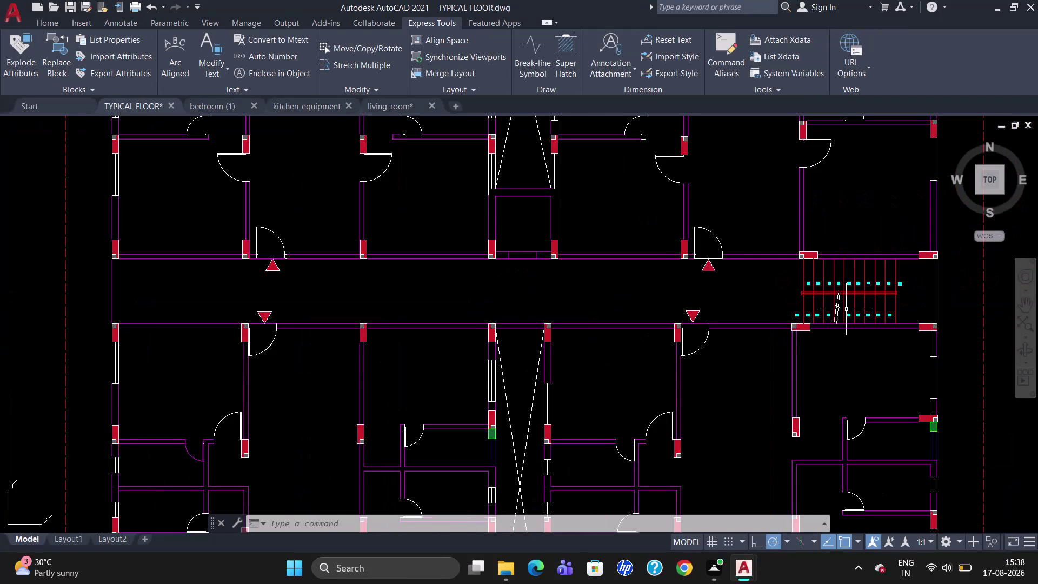
Zoom in on the staircase treads 17–35 and start a new line with L.
scroll(up, 3)
scroll(down, 3)
scroll(up, 3)
scroll(down, 3)
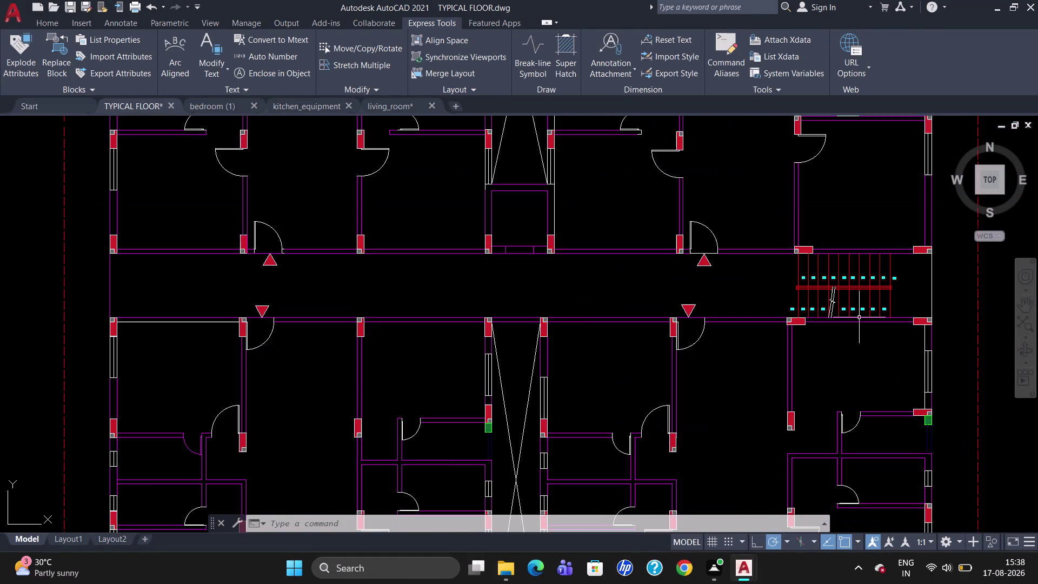
scroll(up, 3)
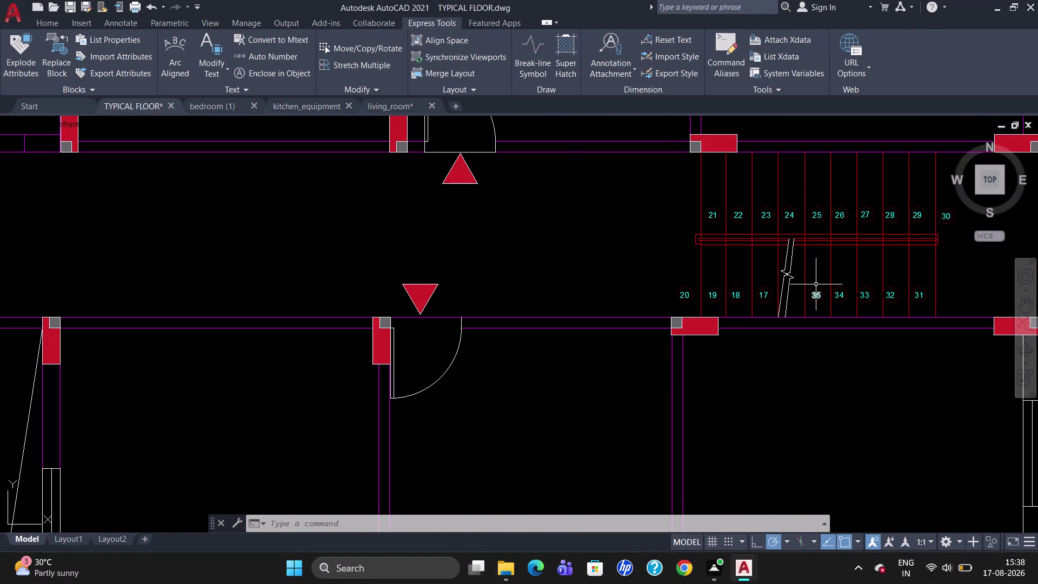
scroll(down, 3)
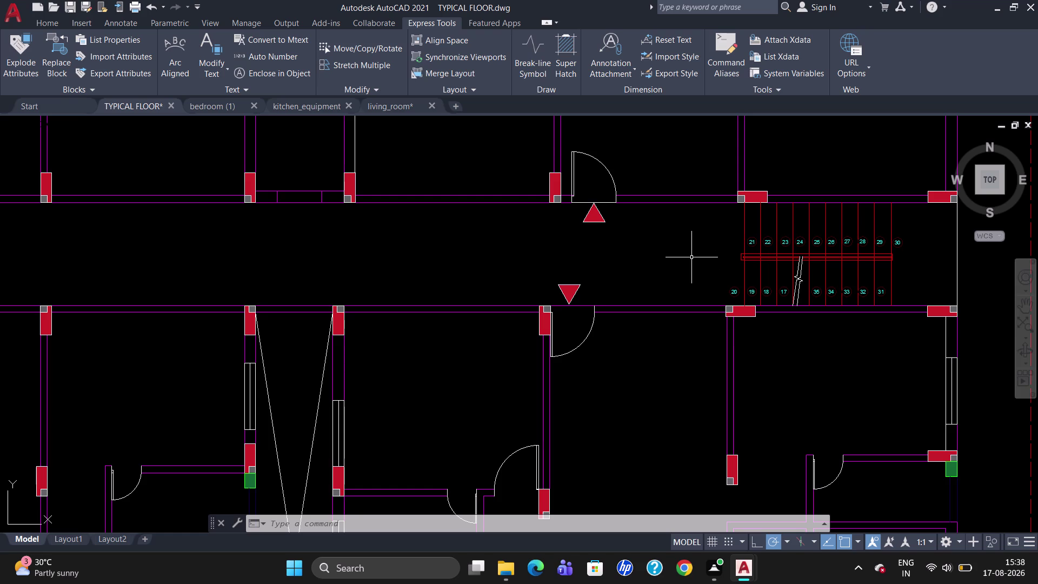
key(l)
key(Return)
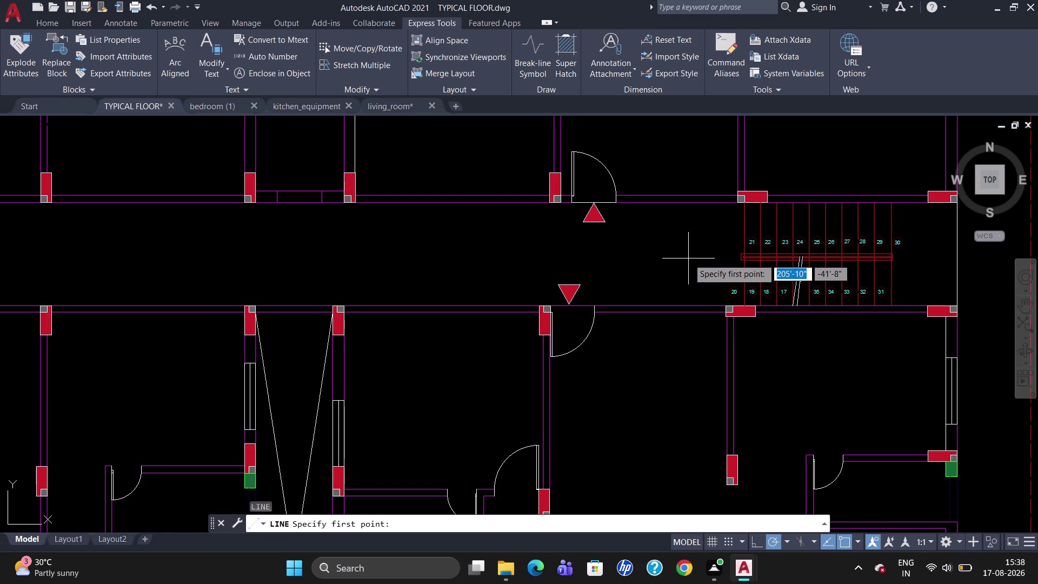
Draw the horizontal arrow shaft above steps 21–22 and the upper arrowhead stroke.
scroll(up, 3)
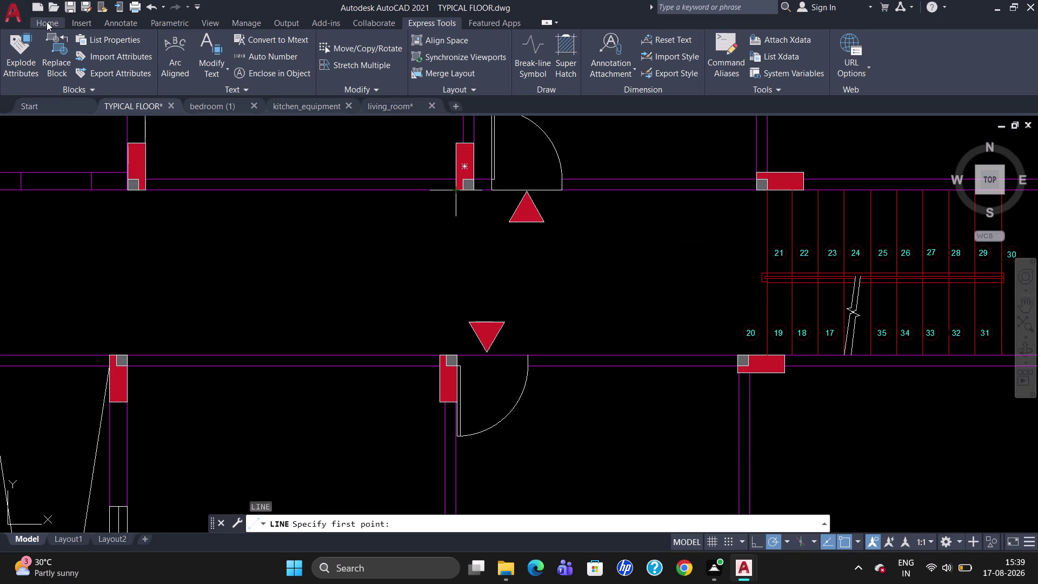
click(46, 21)
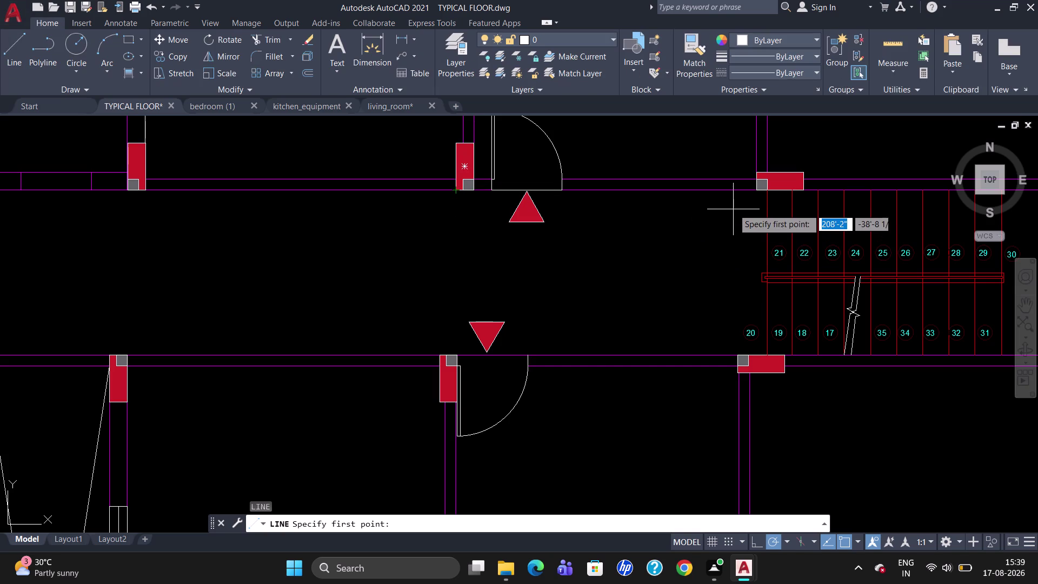
scroll(up, 3)
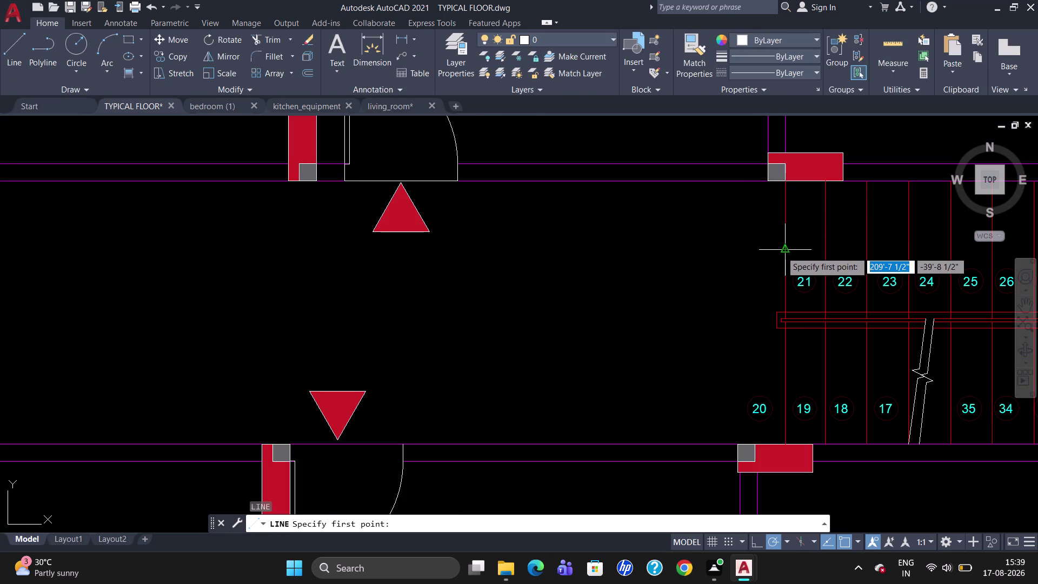
click(782, 252)
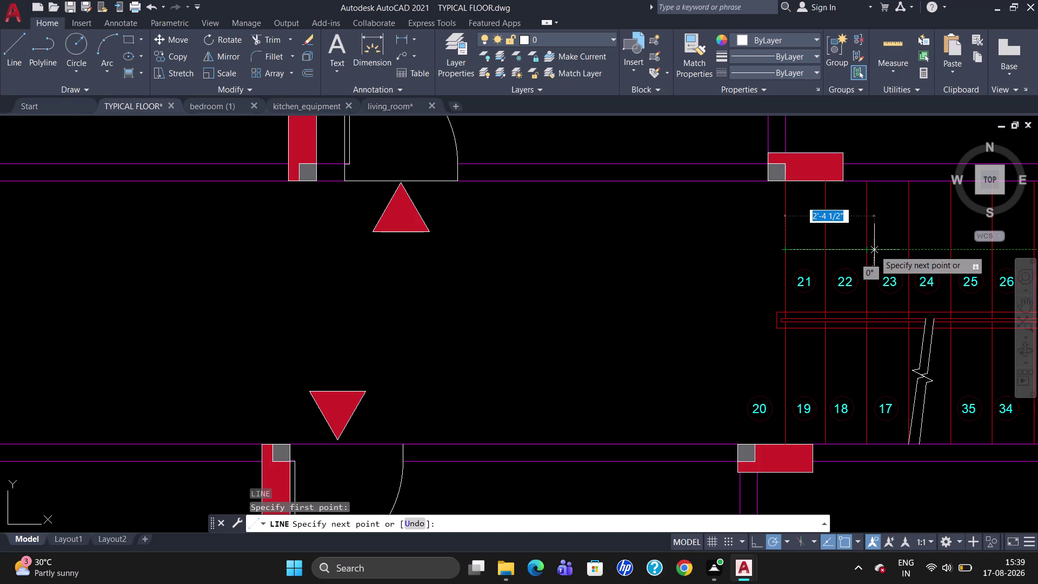
click(868, 251)
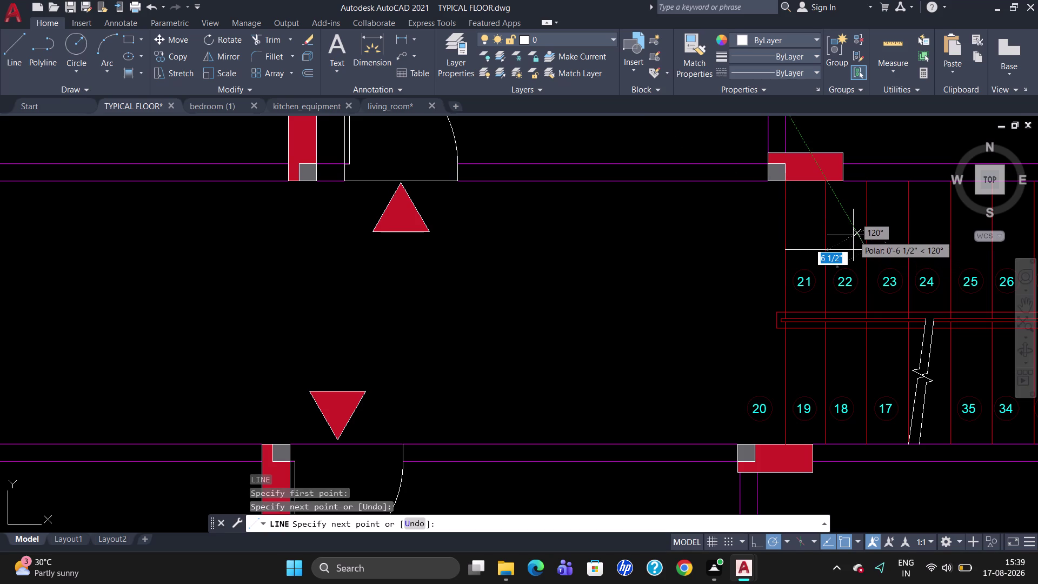
click(853, 235)
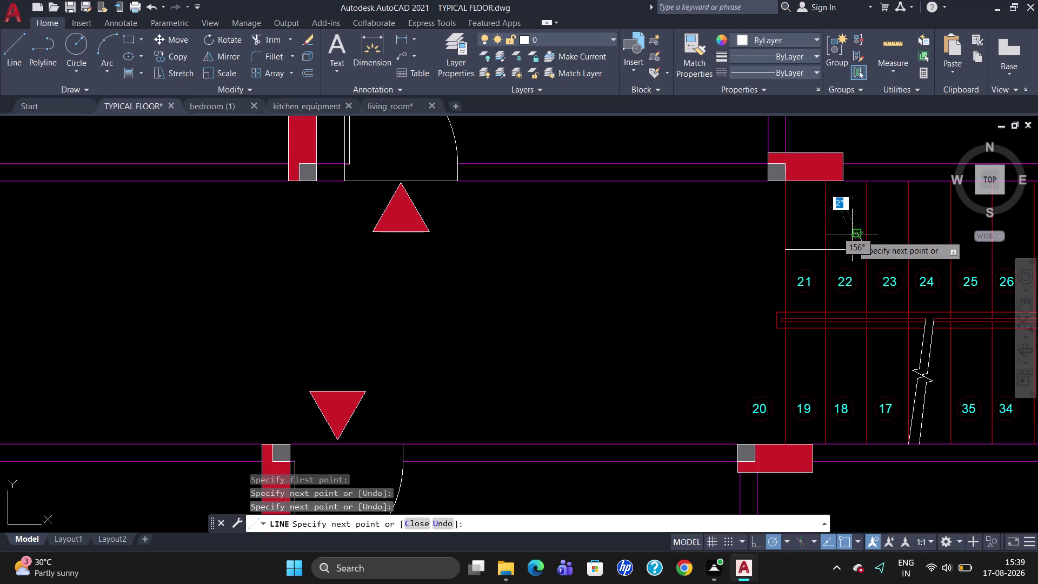
key(Escape)
Draw the second 6.5" arrowhead stroke from the arrow tip.
key(l)
key(Return)
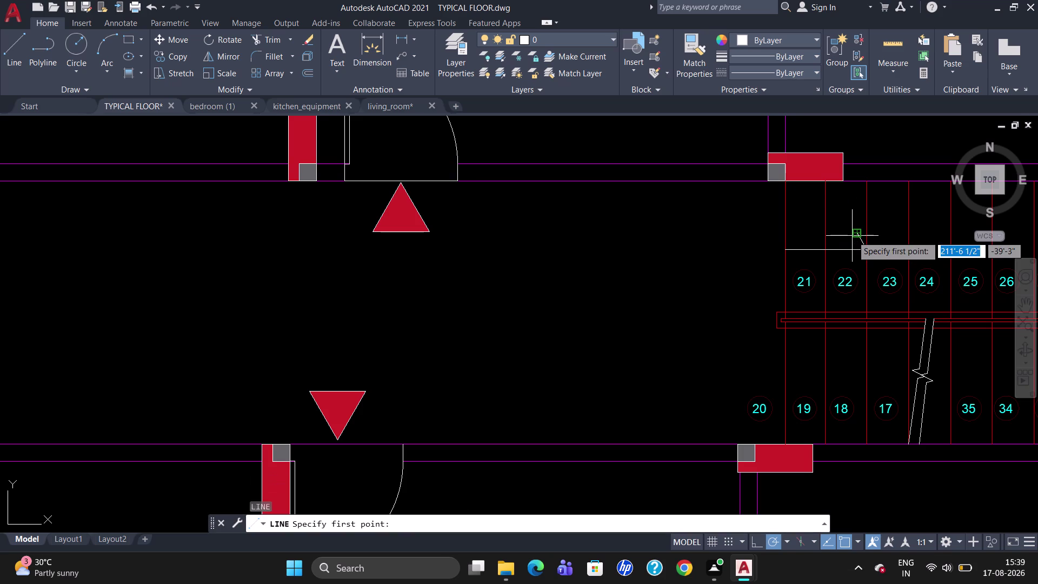
click(866, 252)
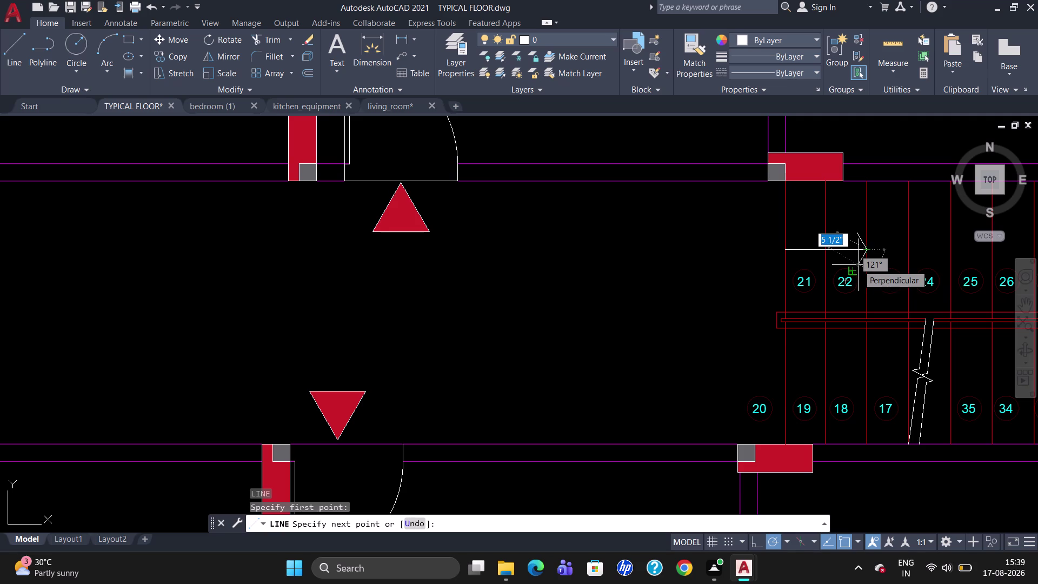
text(6.)
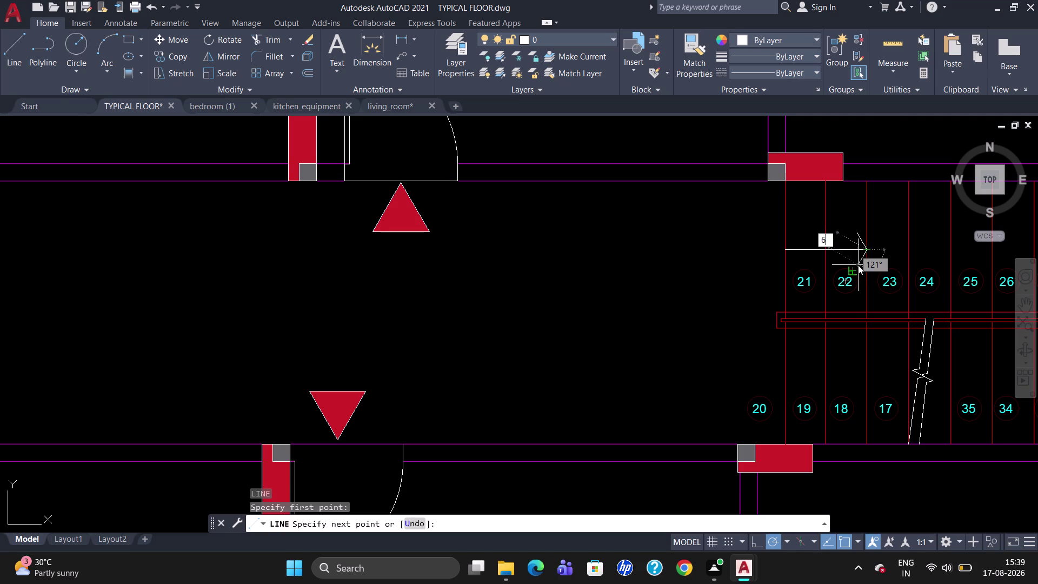
text(6)
key(BackSpace)
text(5")
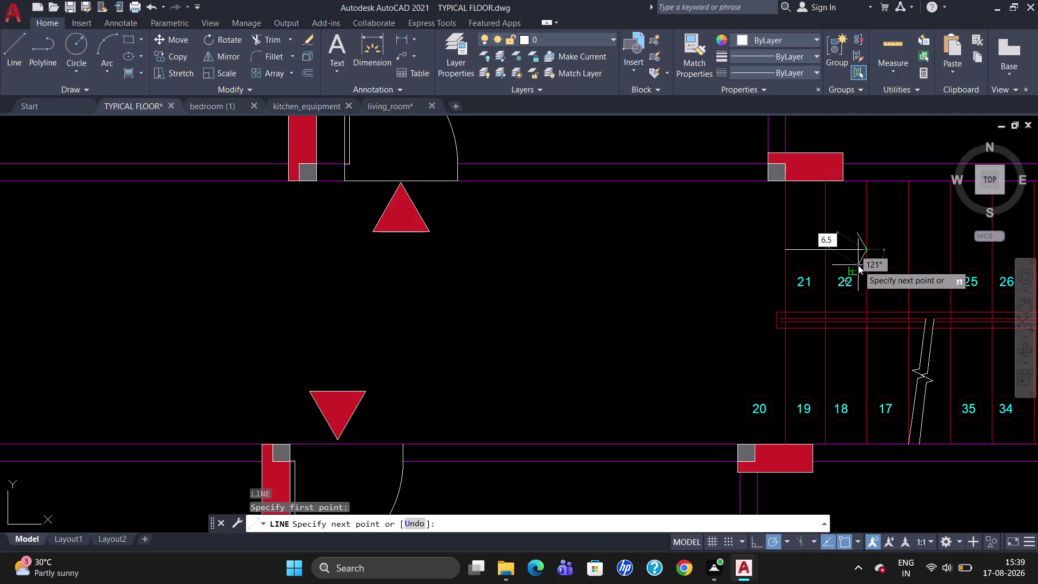
key(Return)
key(Escape)
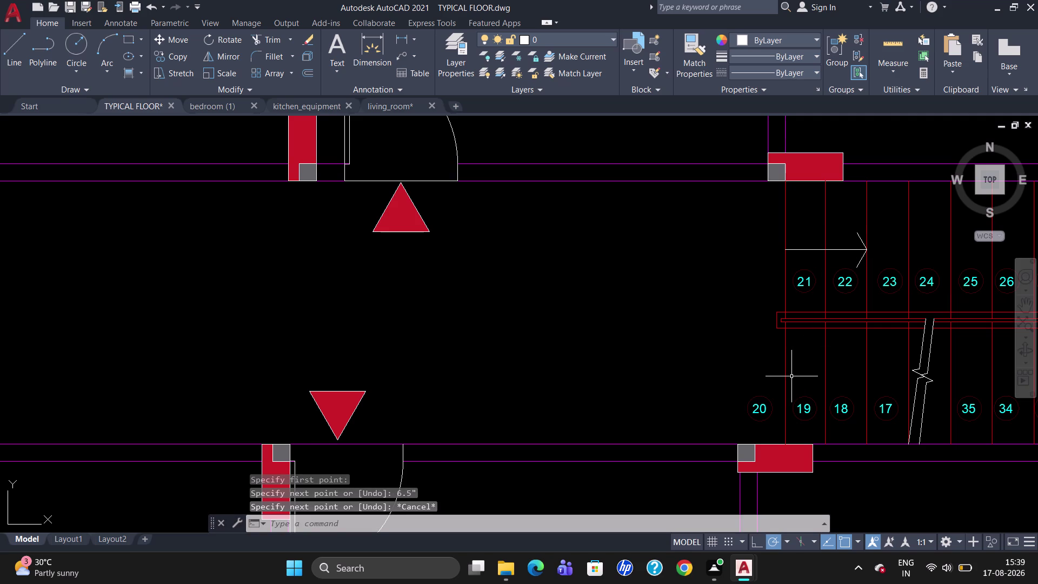
key(l)
key(Return)
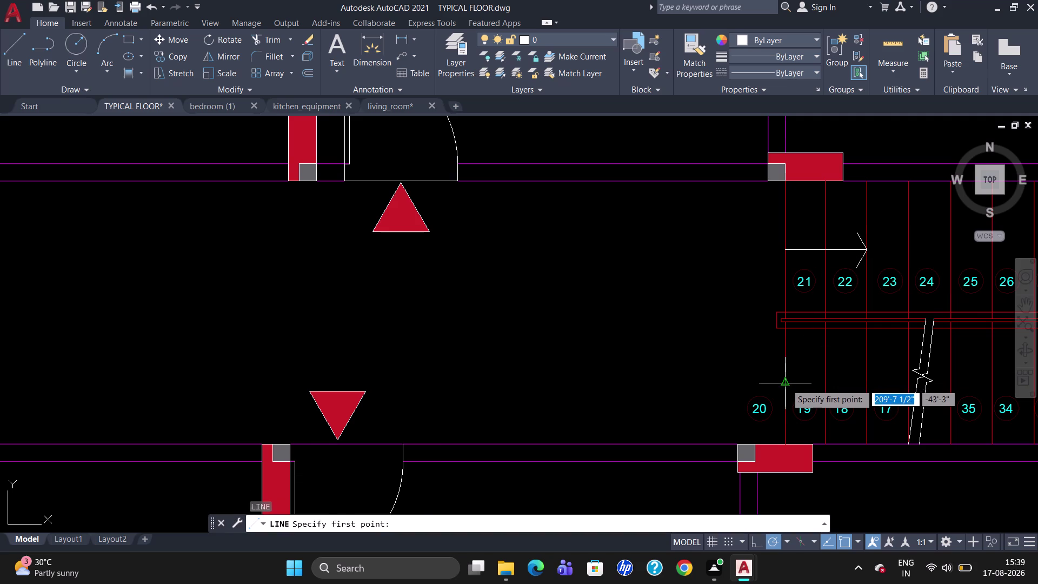
Draw the lower flight arrow shaft above steps 18–19 with a 6.5" arrowhead stroke.
click(786, 384)
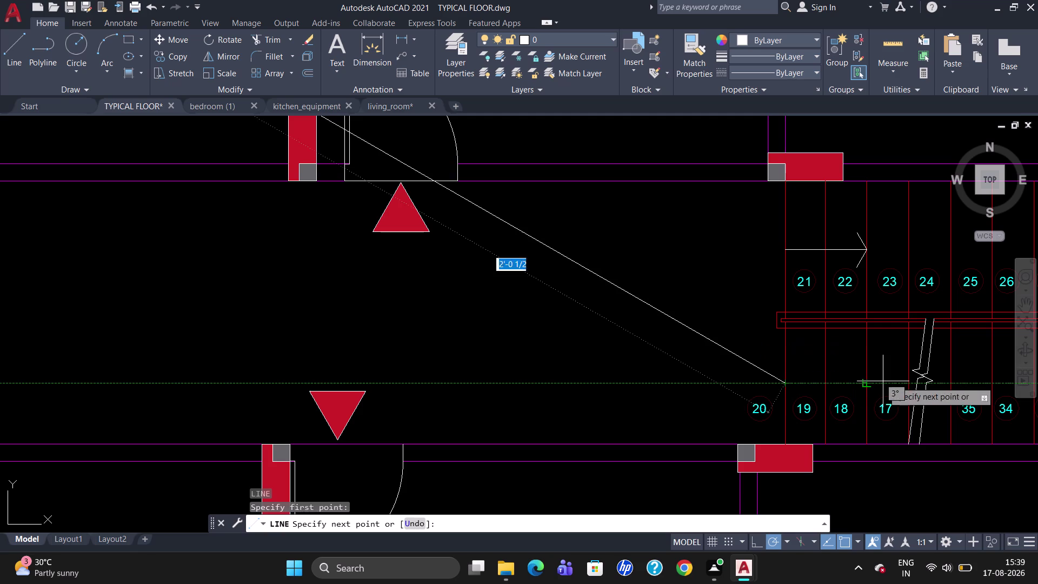
key(Escape)
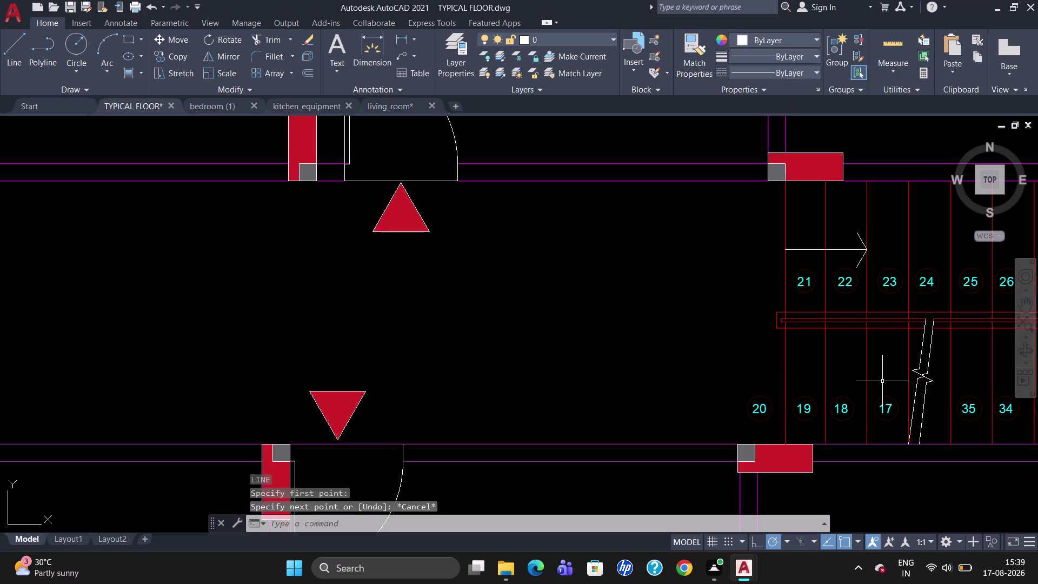
key(l)
key(Return)
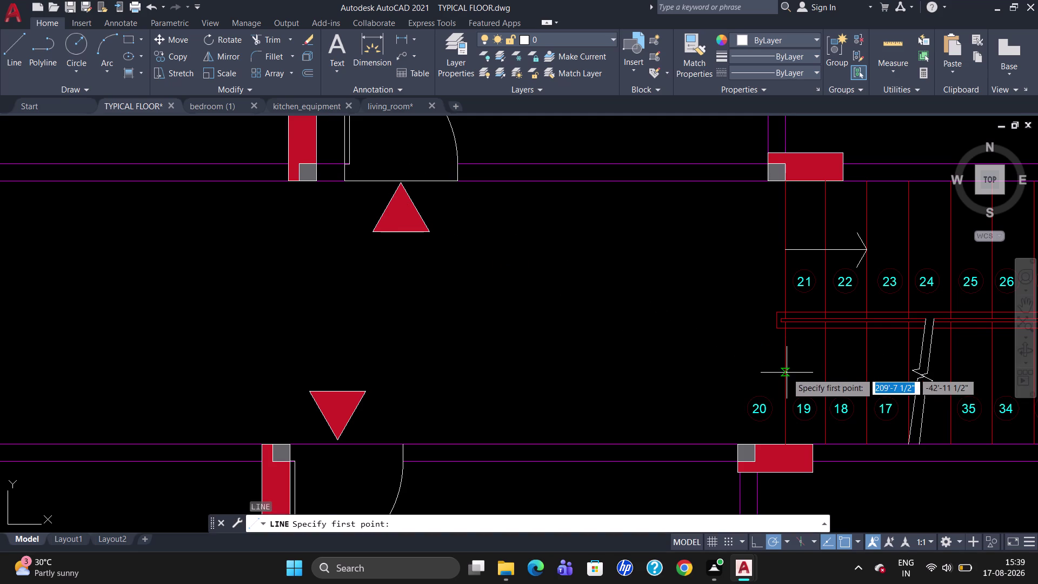
click(787, 373)
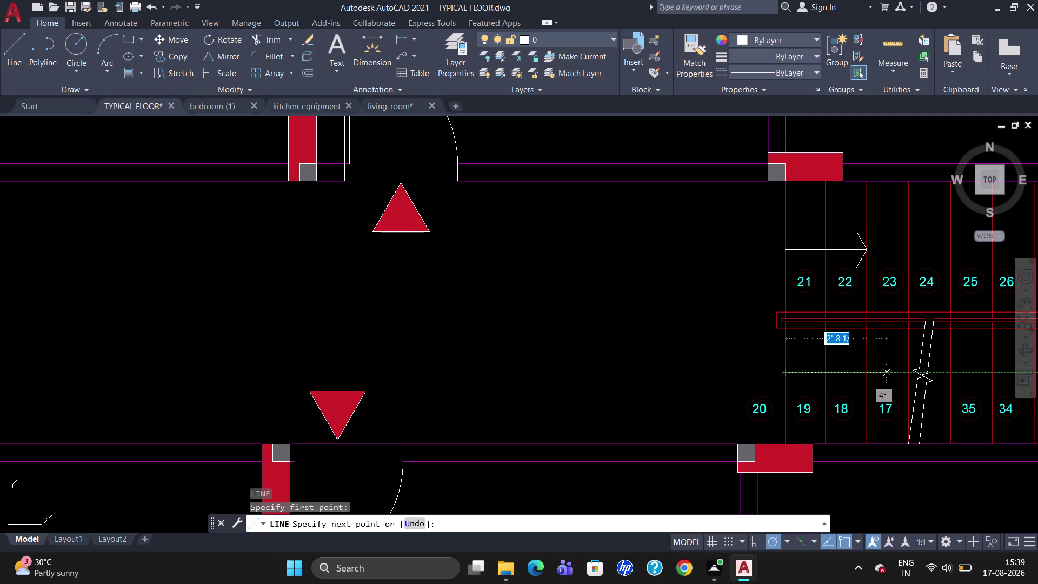
click(864, 372)
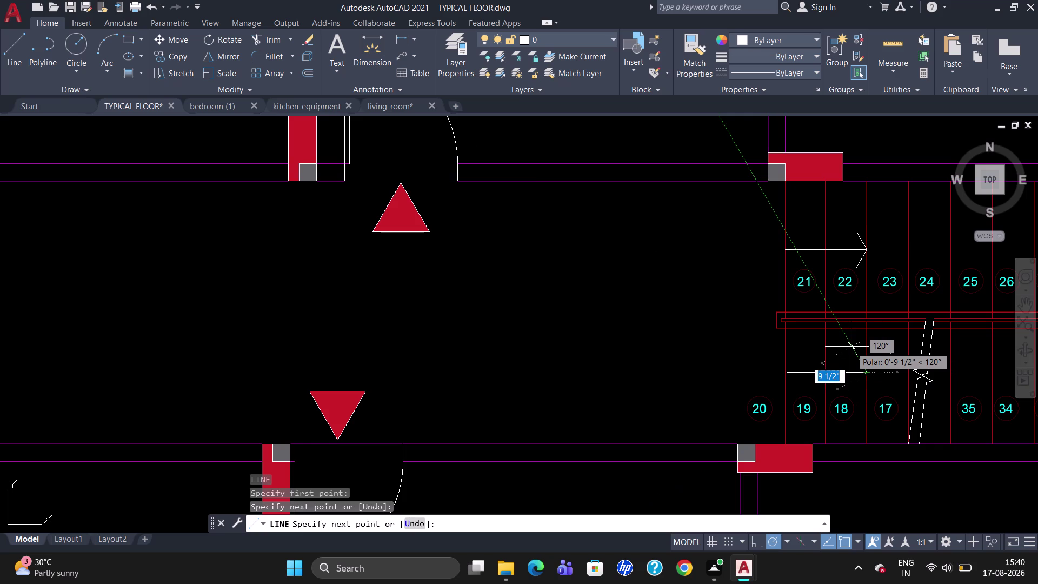
text(6.)
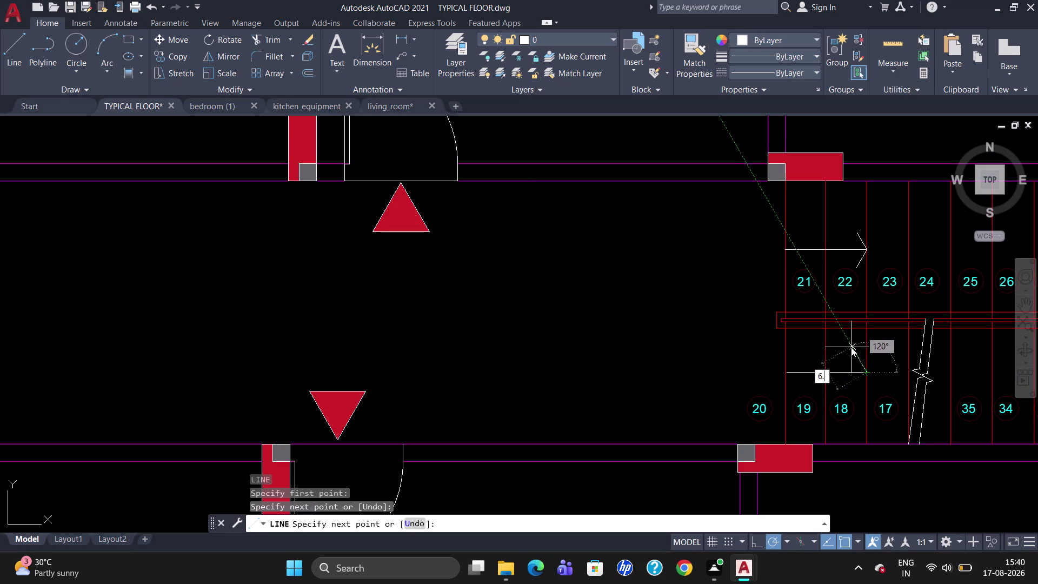
text(5")
key(Return)
key(Return)
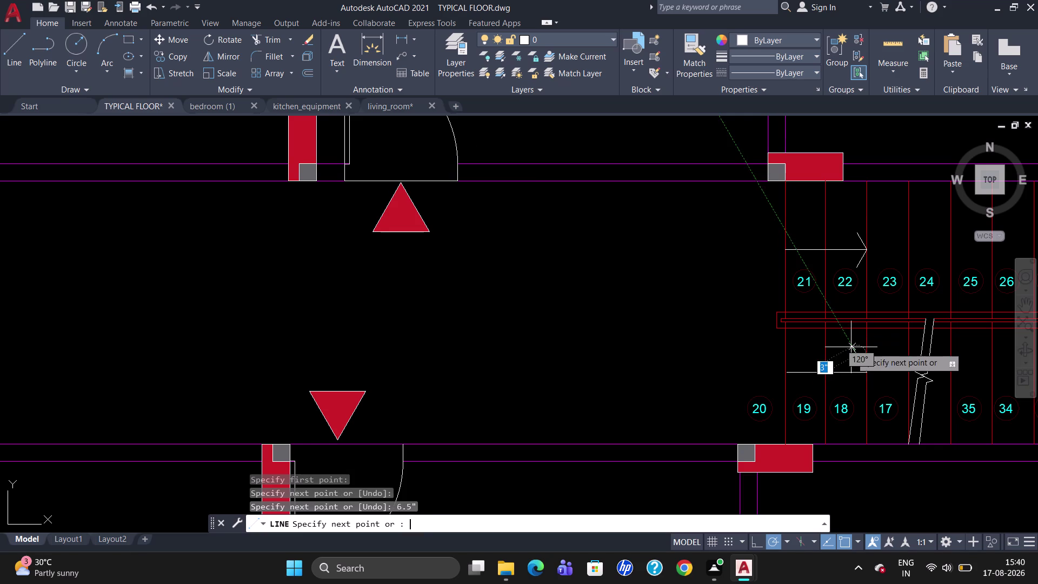
key(Escape)
Add the second 6.5" arrowhead stroke at the lower arrow's tip.
key(l)
key(Return)
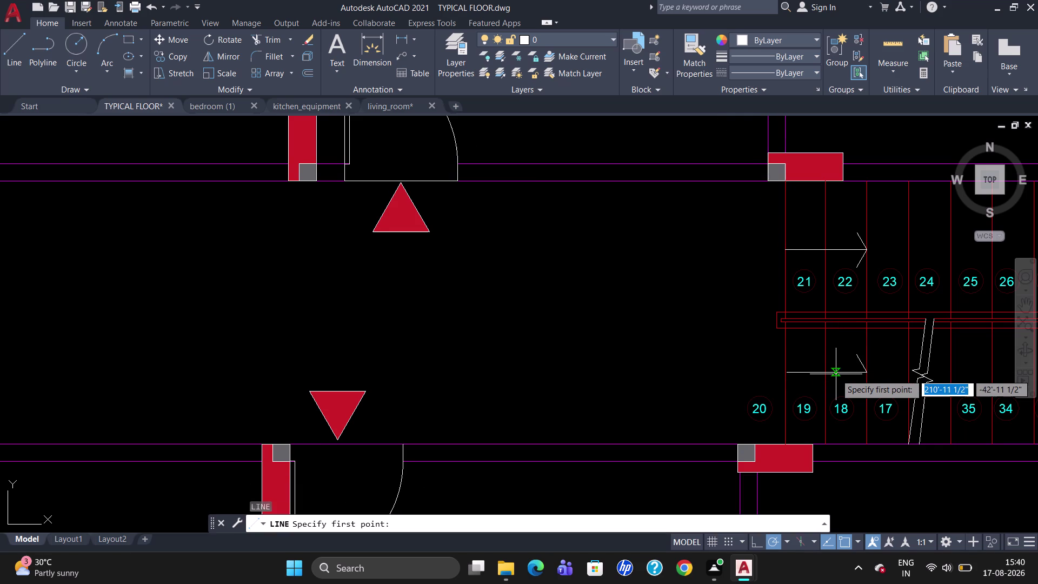
click(867, 376)
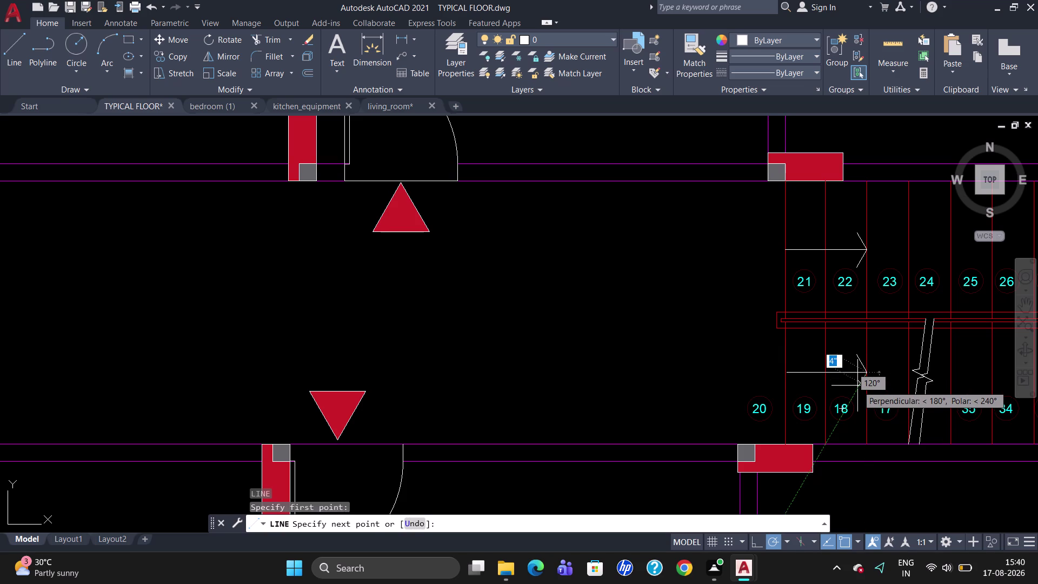
text(6)
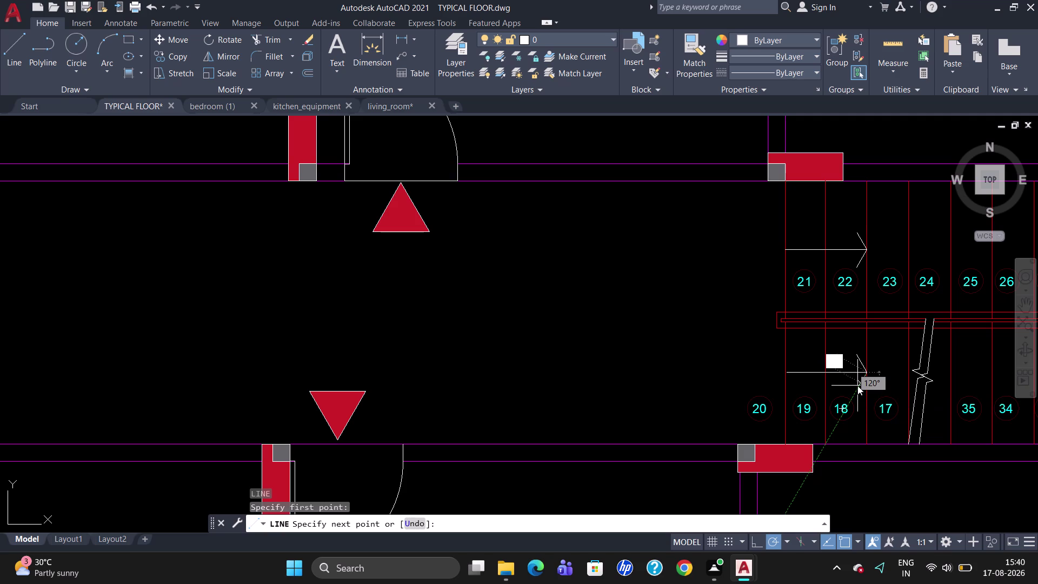
text(.6)
key(BackSpace)
text(5")
key(Return)
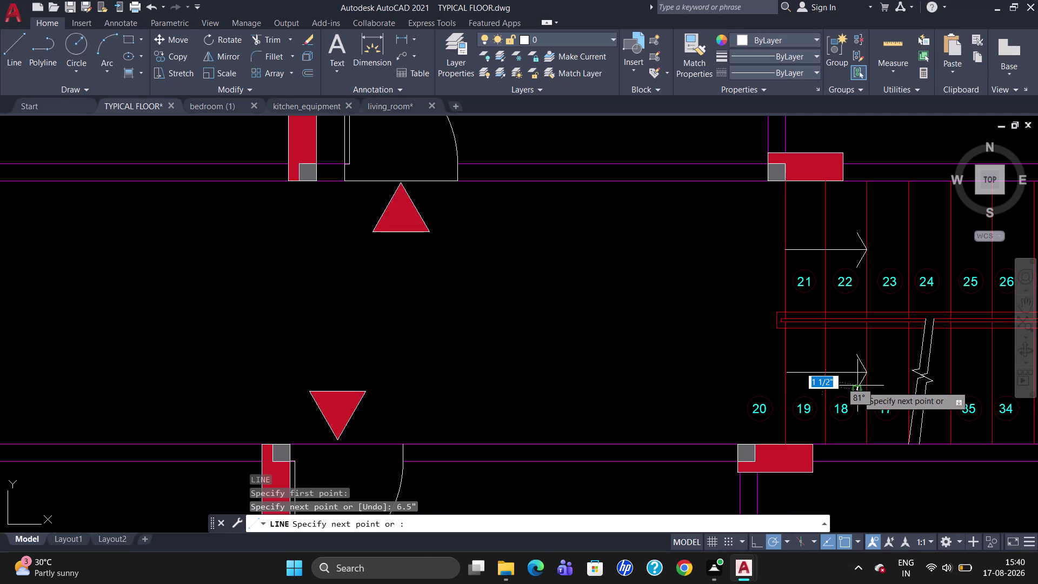
key(Escape)
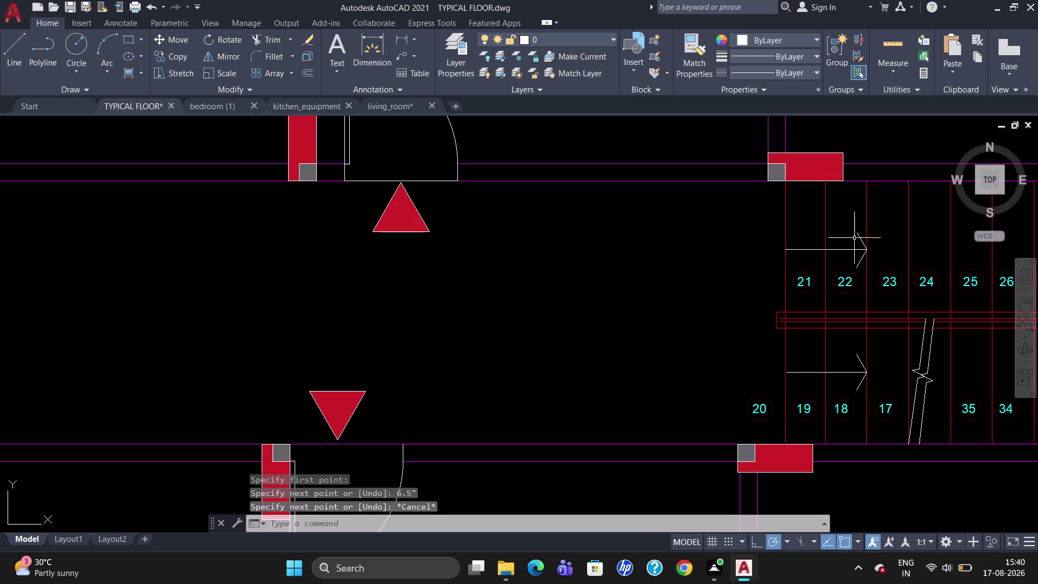
Zoom in and select the upper stair direction arrow.
click(861, 237)
scroll(up, 3)
click(857, 247)
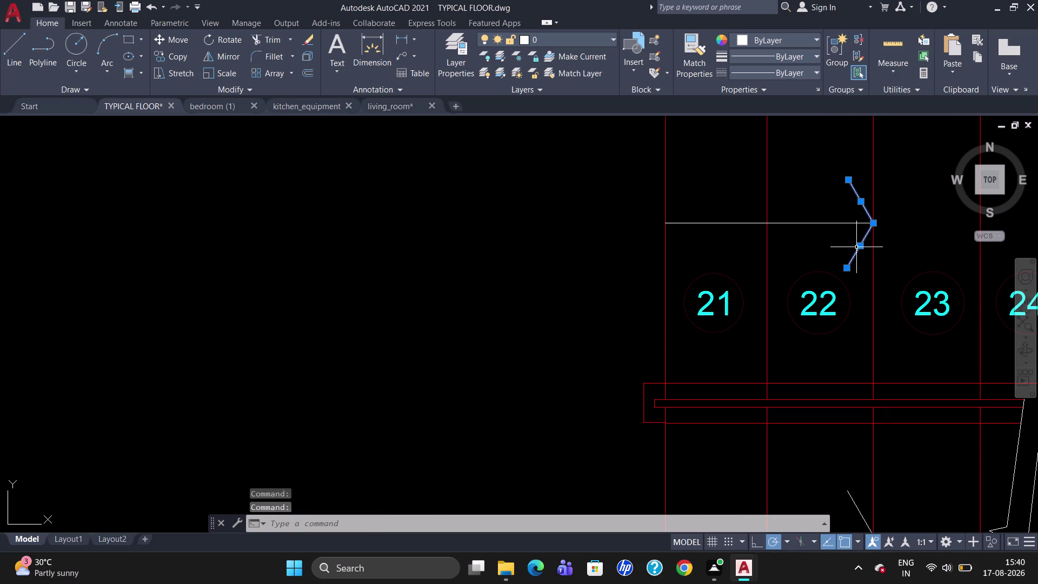
Turn on Display Lineweight in the LW settings dialog.
key(Escape)
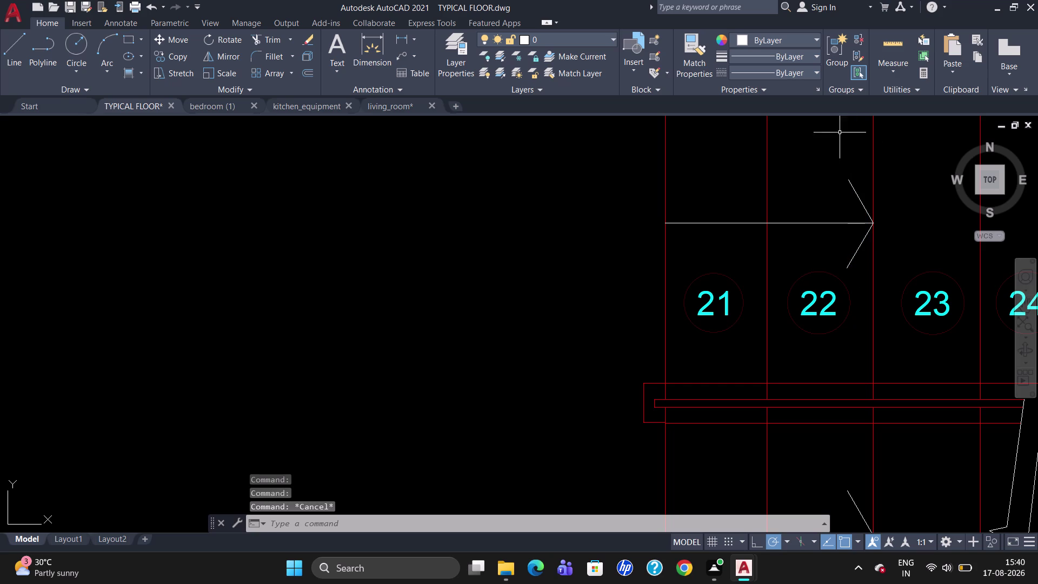
text(LW)
key(Return)
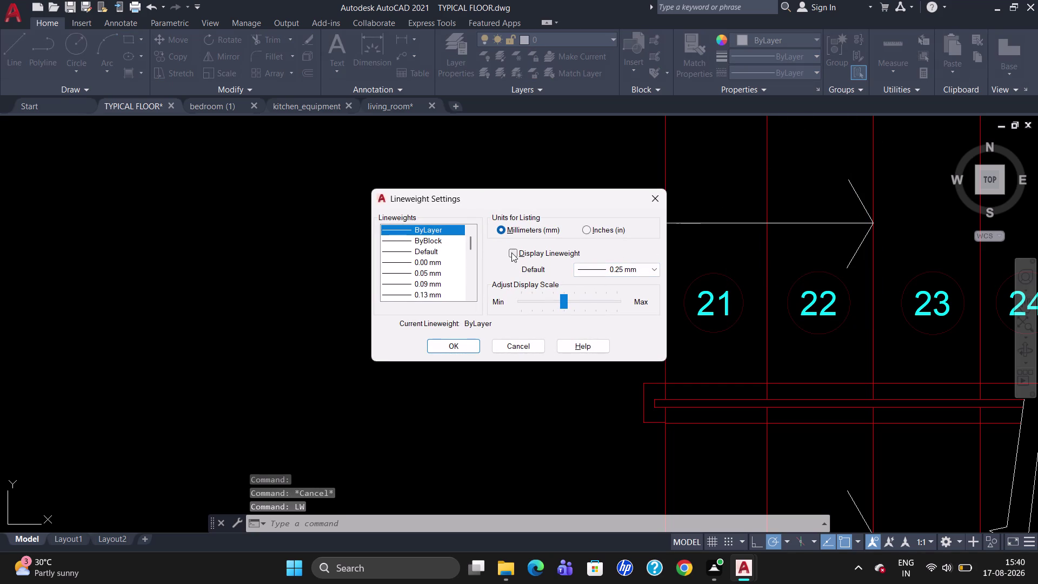
click(512, 250)
click(464, 345)
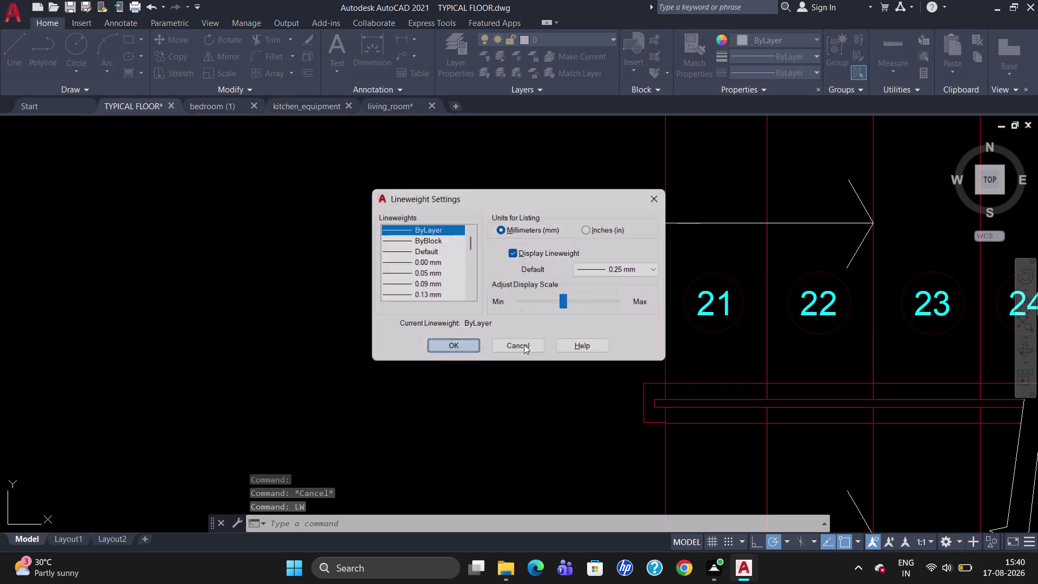
click(855, 195)
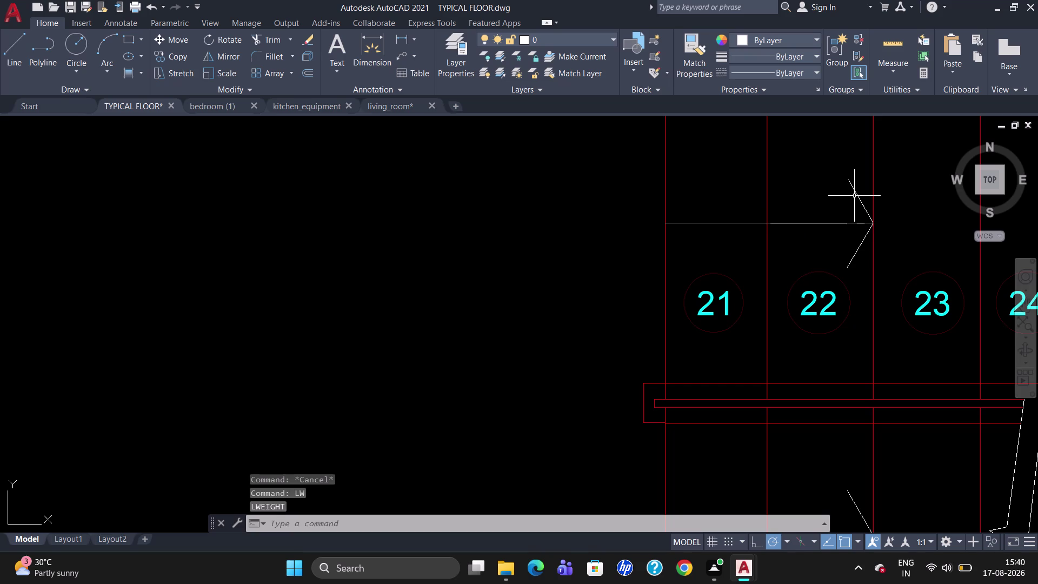
Select both stair arrows and set their lineweight to 0.35 mm.
click(855, 253)
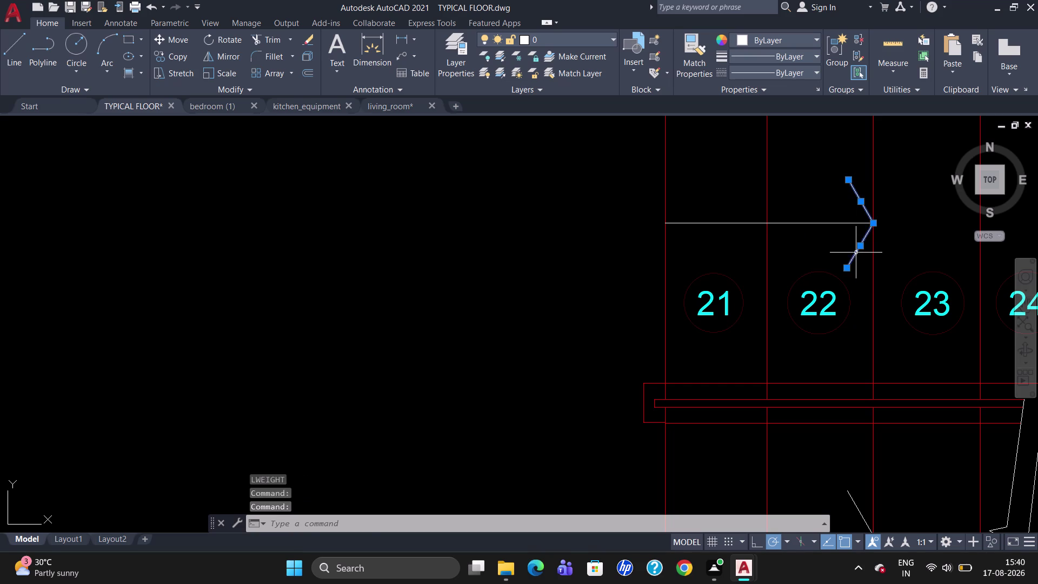
scroll(down, 3)
scroll(up, 3)
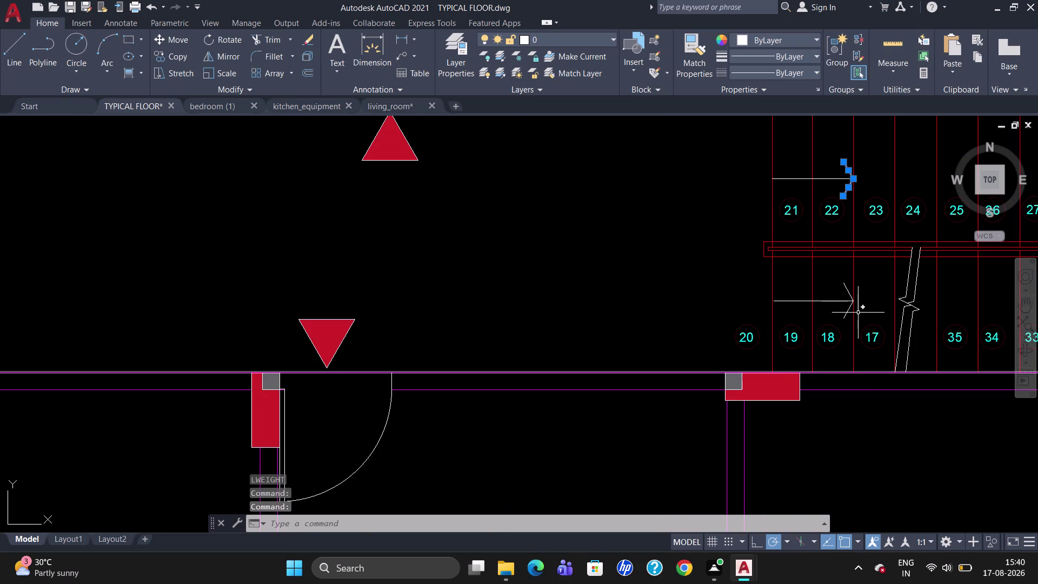
click(845, 288)
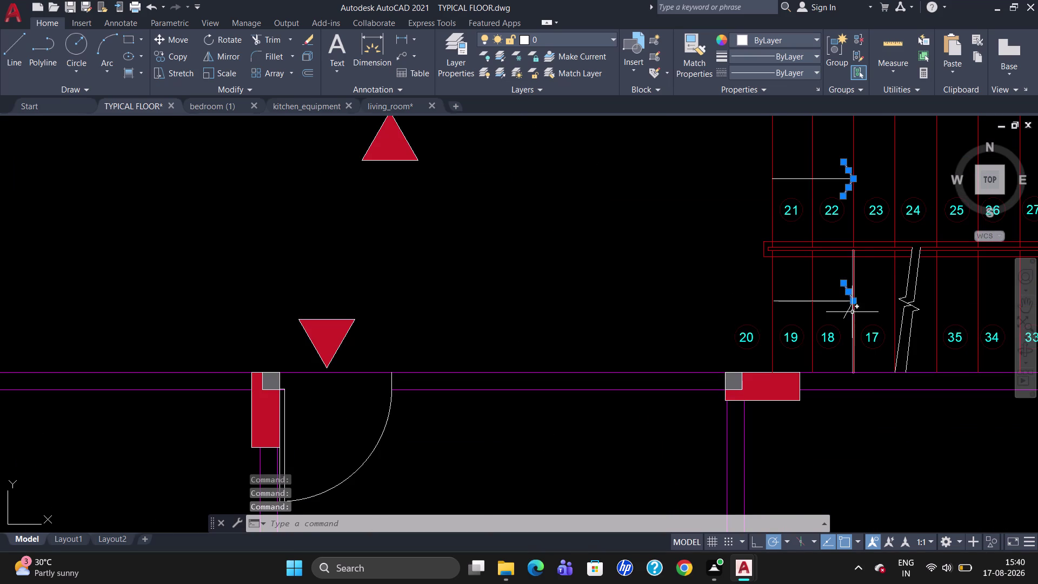
click(848, 314)
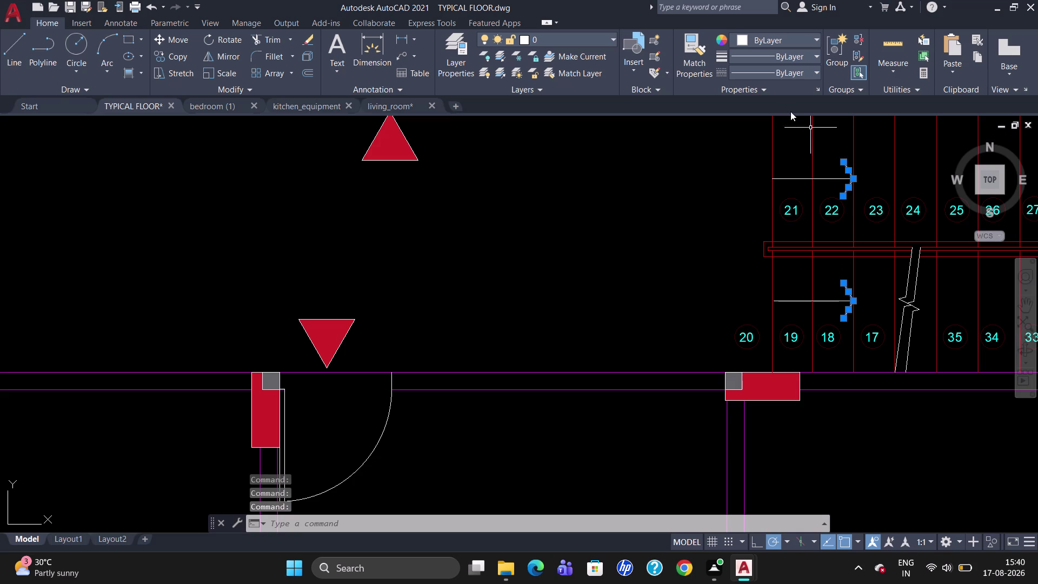
click(795, 58)
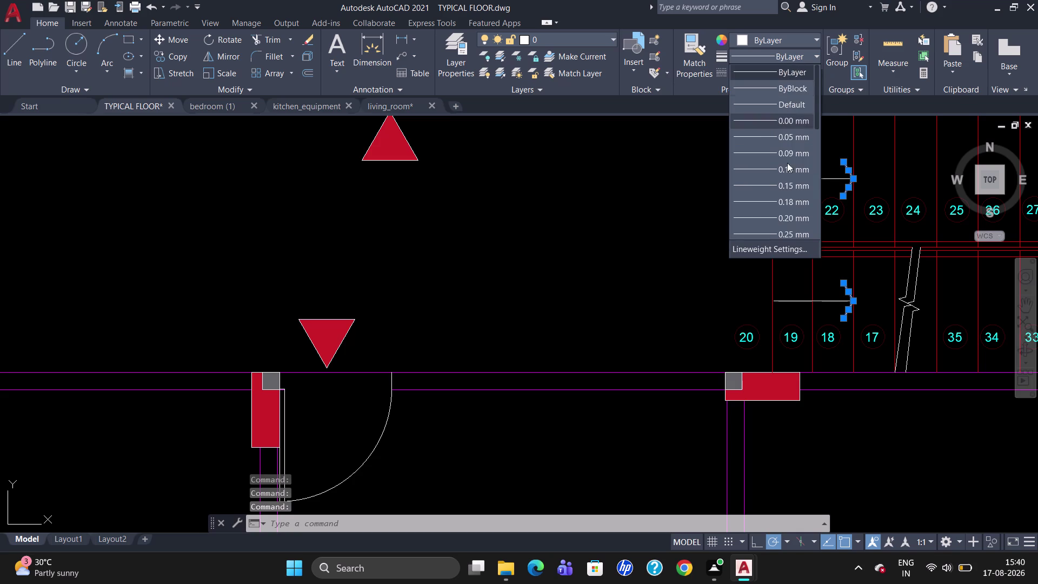
scroll(down, 3)
scroll(down, 3)
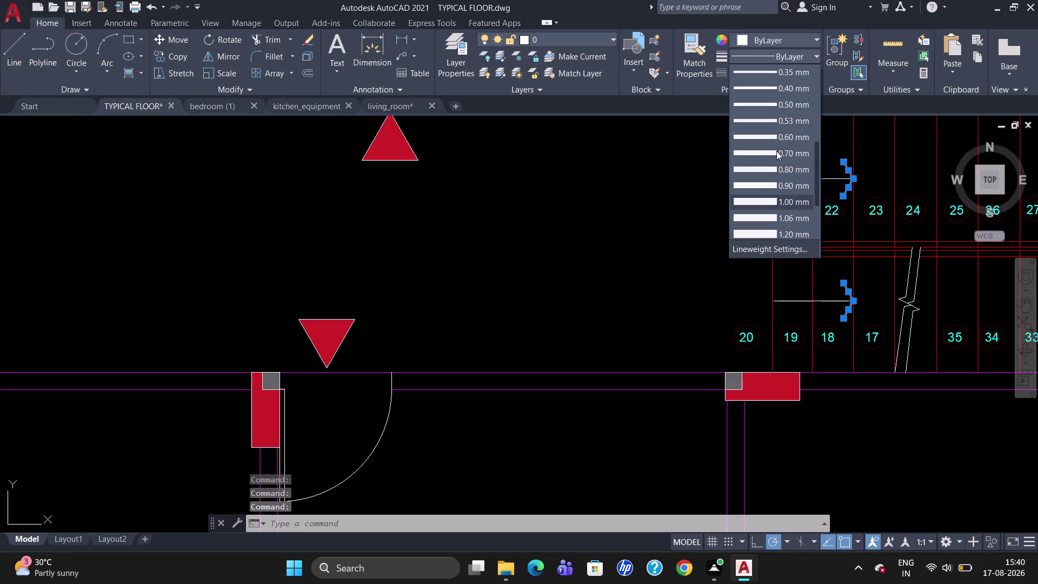
click(789, 78)
key(Escape)
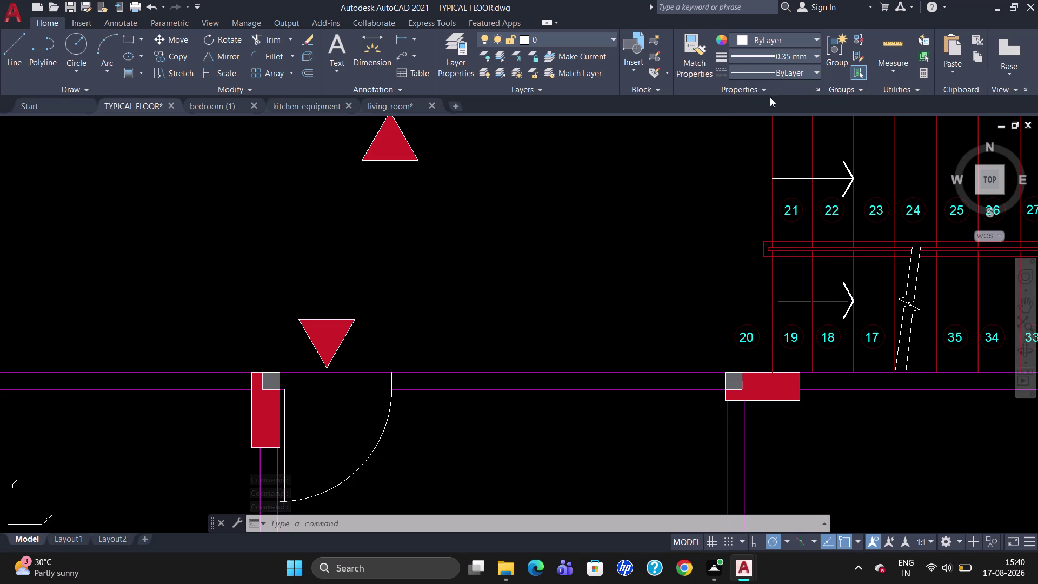
scroll(down, 3)
key(Escape)
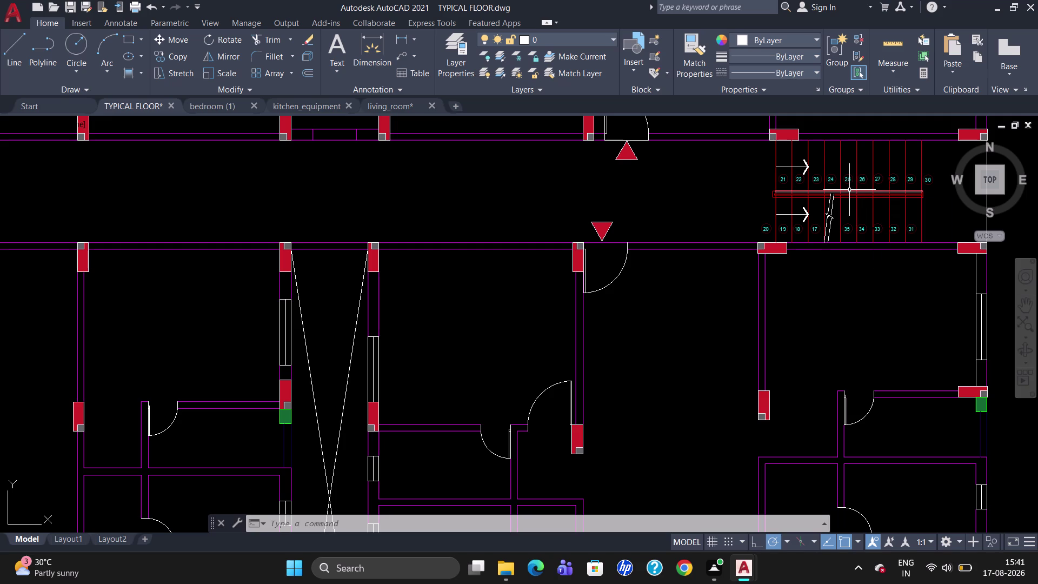
Draw a small circle centred on the upper arrow's tail.
key(Escape)
scroll(up, 3)
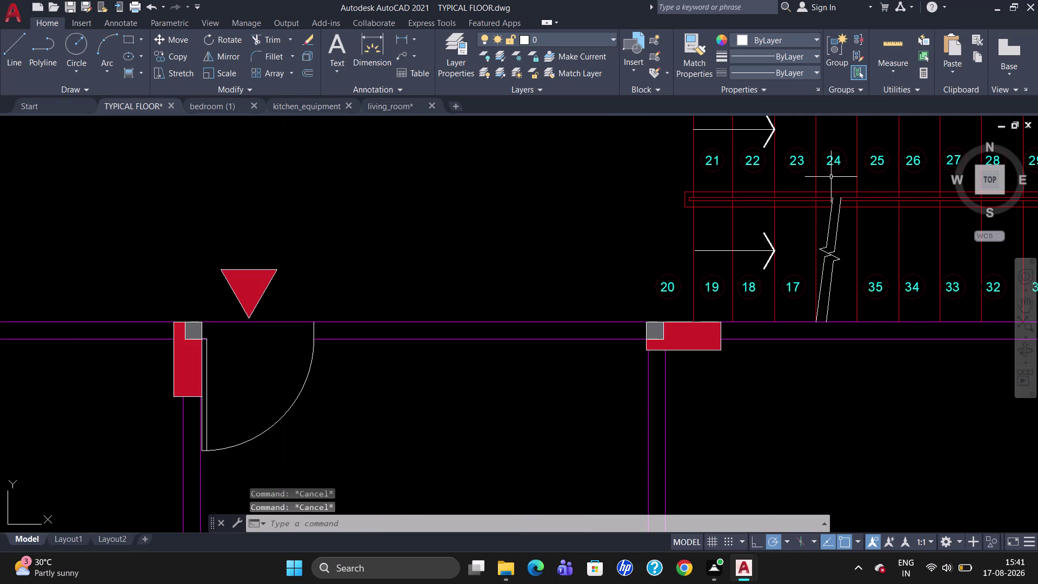
scroll(down, 3)
scroll(up, 3)
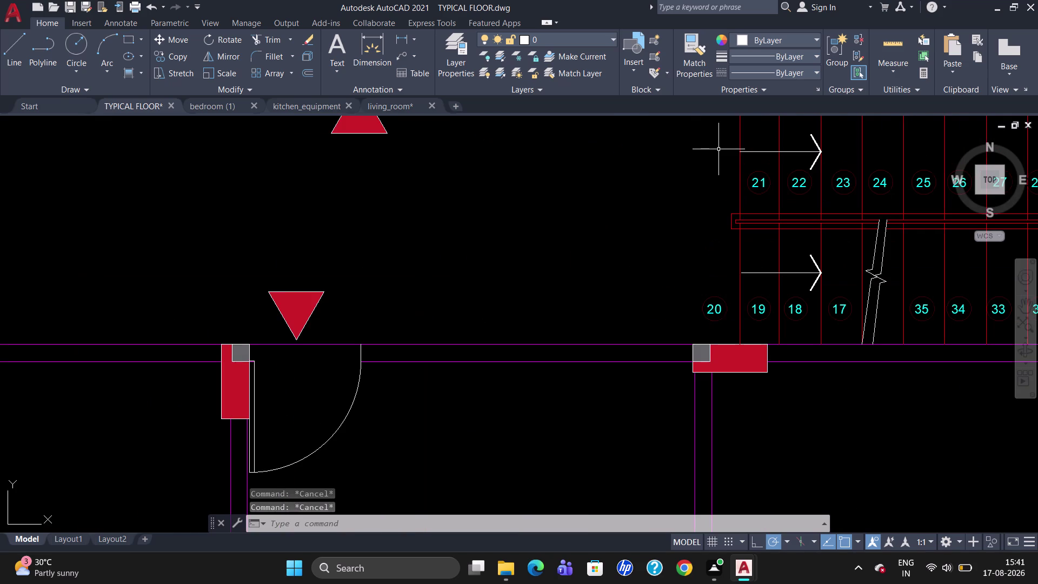
key(c)
key(Return)
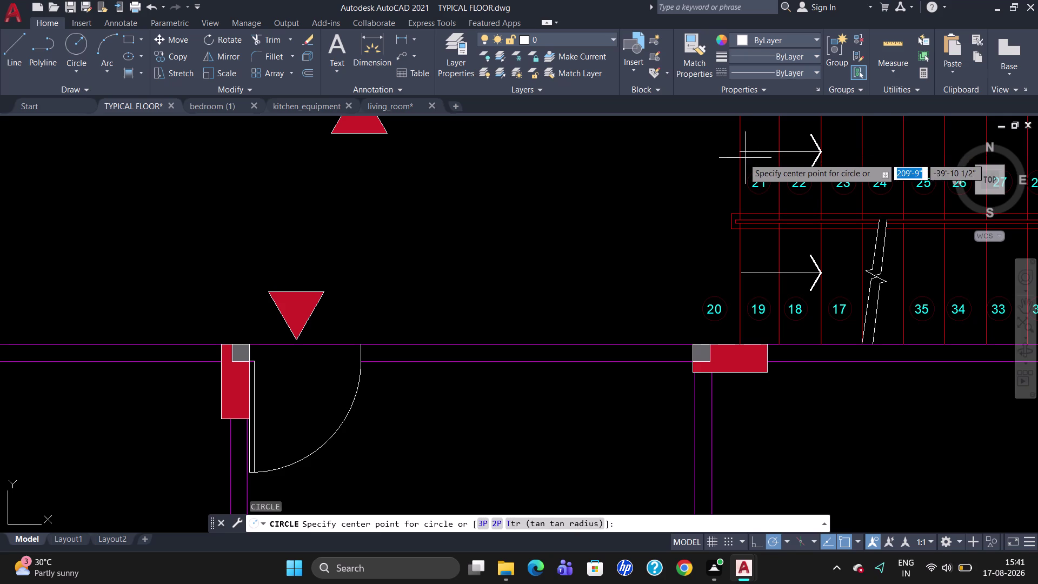
click(749, 149)
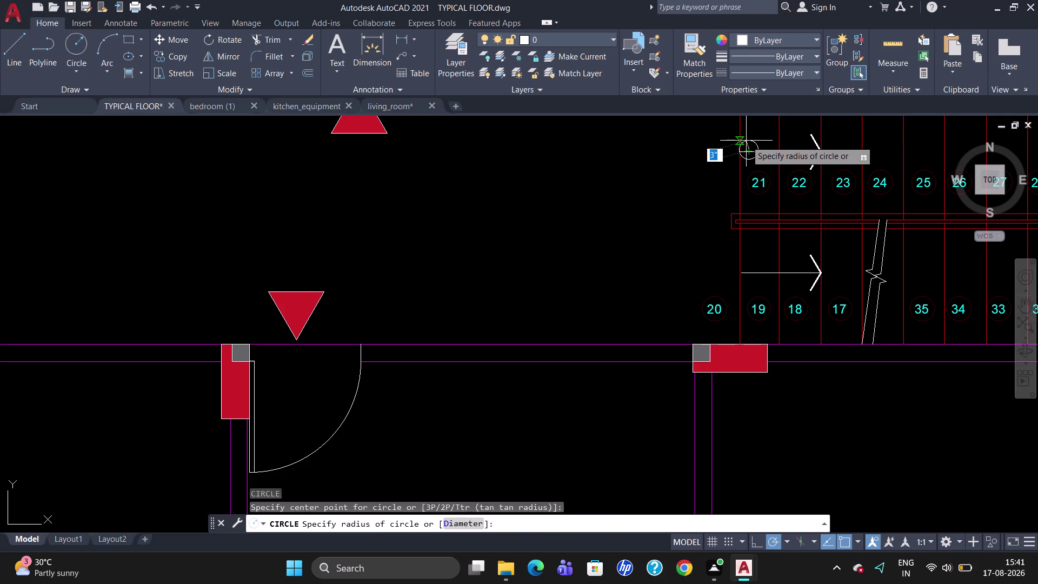
click(748, 141)
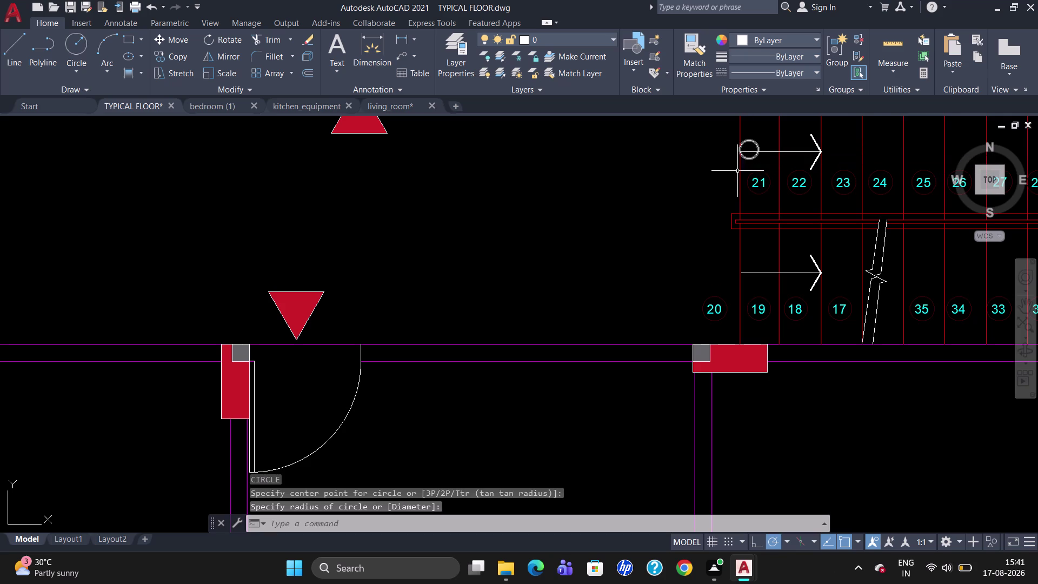
key(Escape)
Start another circle, then cancel it.
scroll(down, 3)
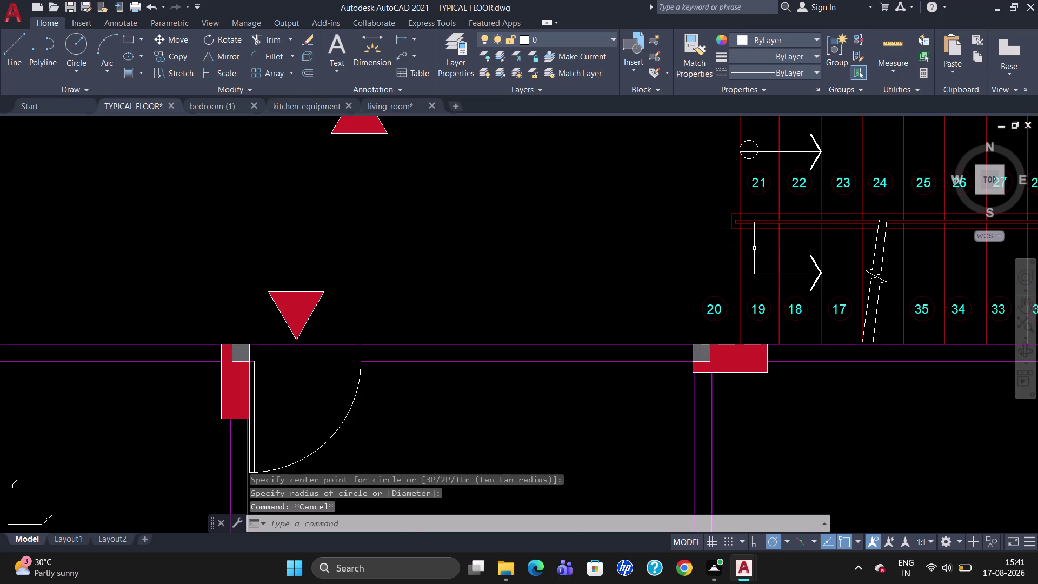
scroll(down, 3)
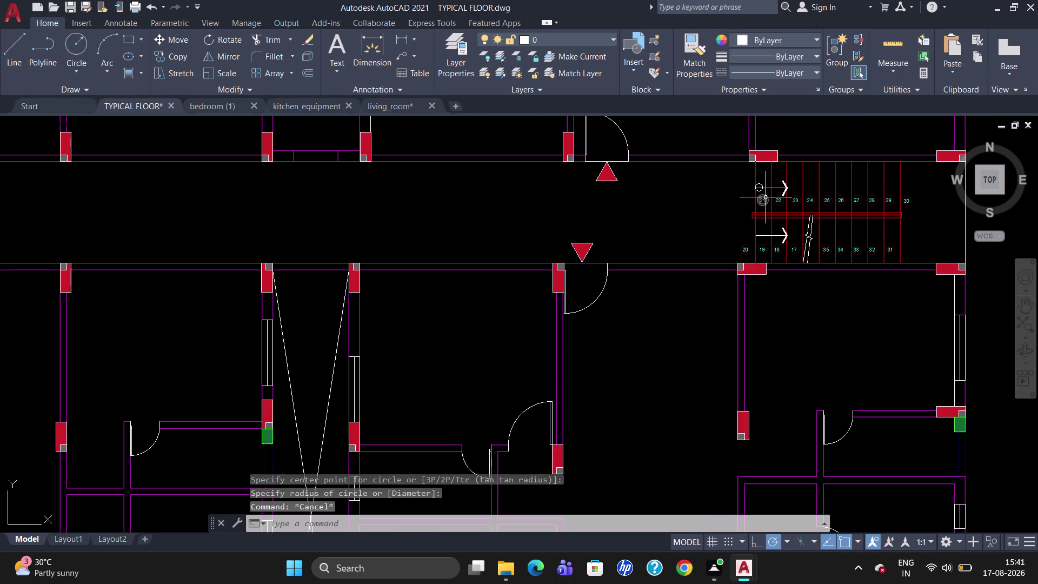
key(c)
key(Return)
scroll(up, 3)
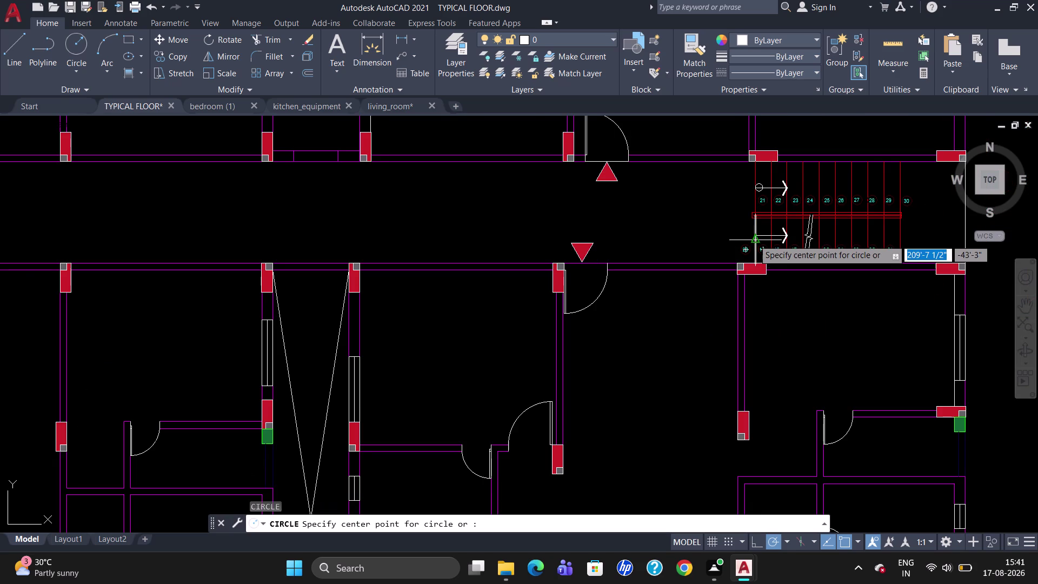
scroll(up, 3)
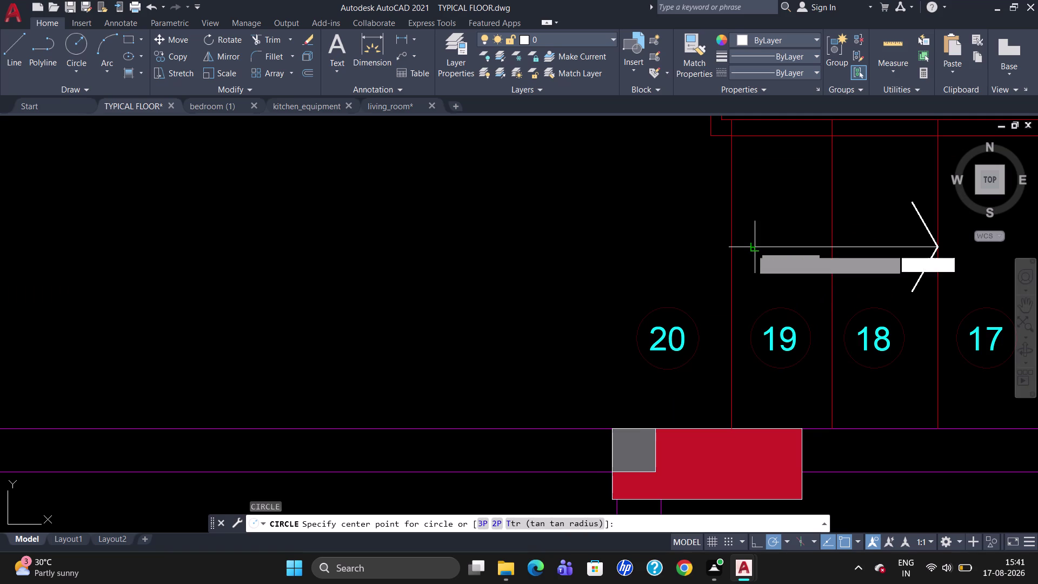
key(Escape)
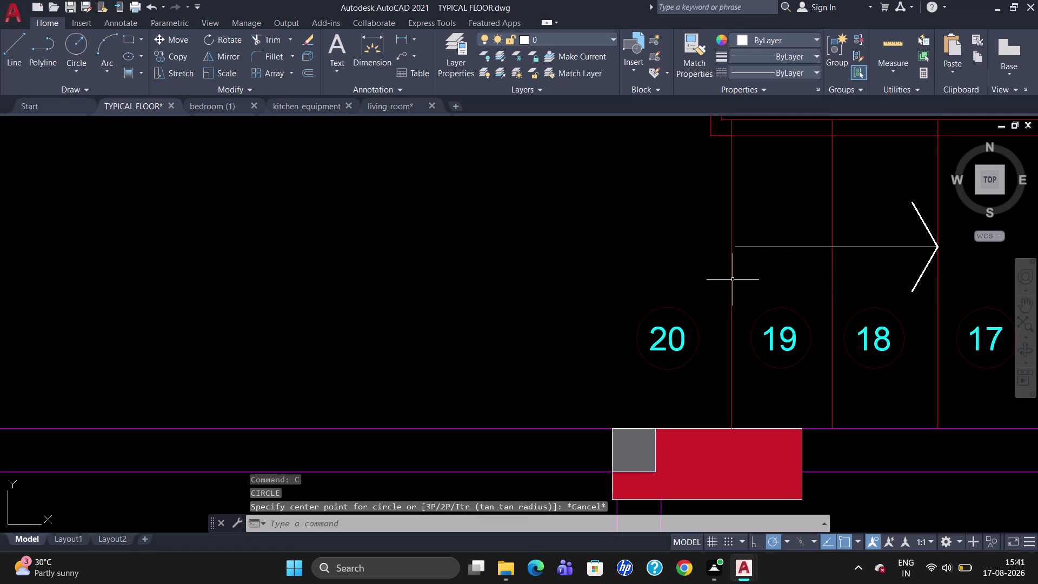
Try extending the lower arrow's shaft to the vertical stair line, then cancel.
text(EX)
key(Return)
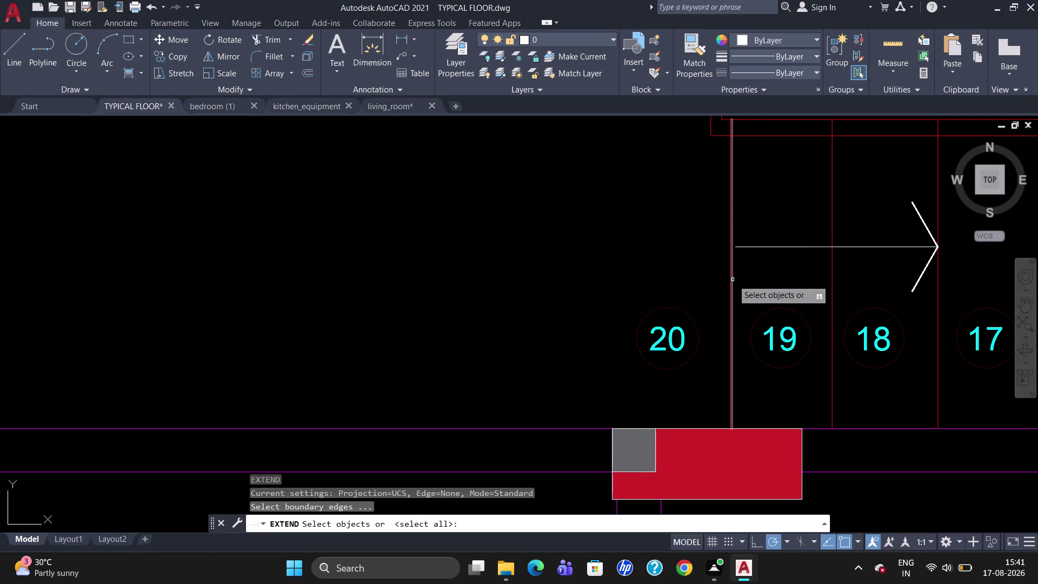
click(727, 282)
click(733, 277)
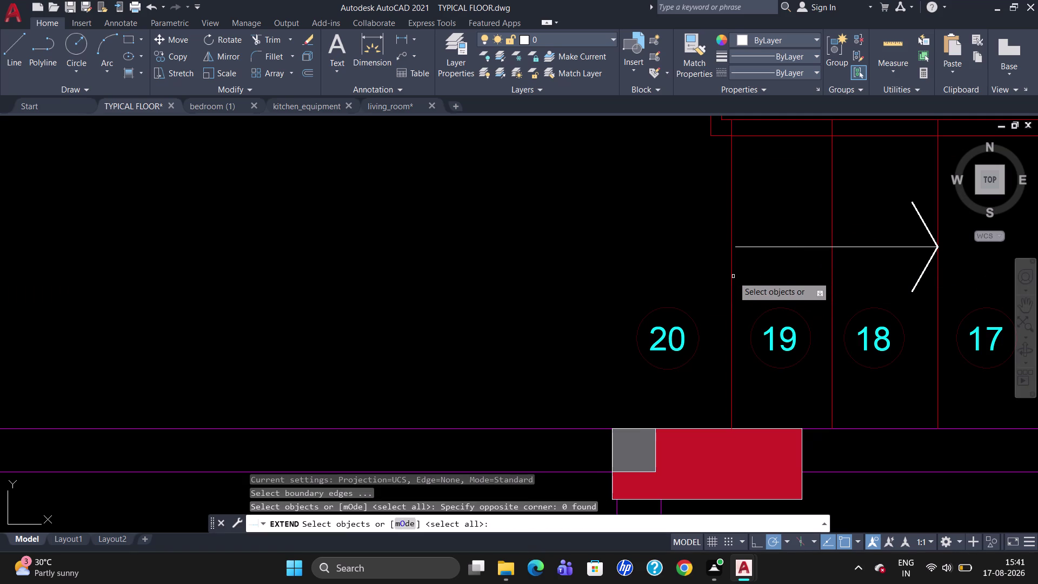
click(733, 278)
key(Return)
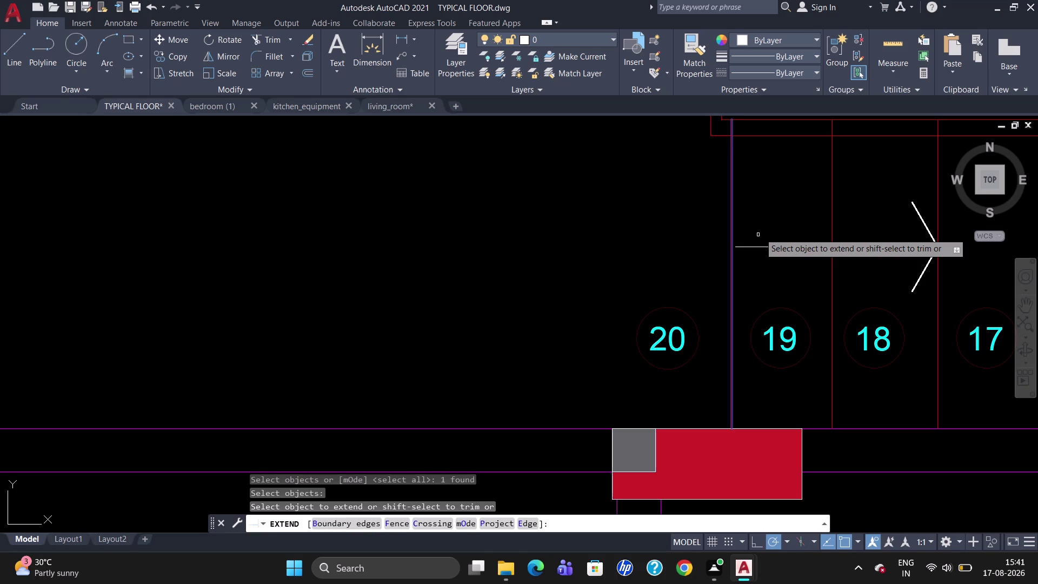
click(767, 247)
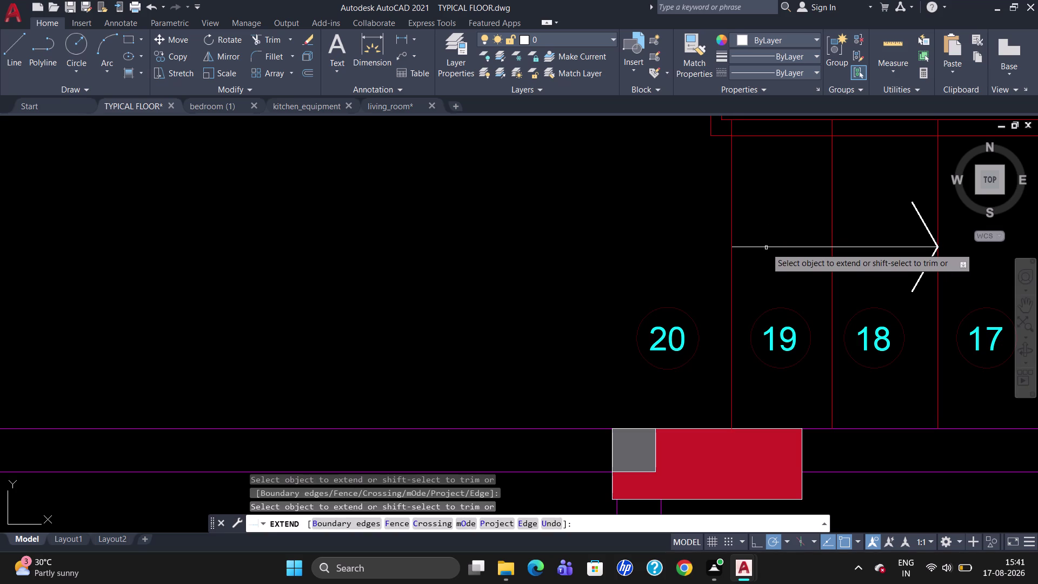
key(Escape)
Draw a small circle centred on the lower arrow's tail.
key(c)
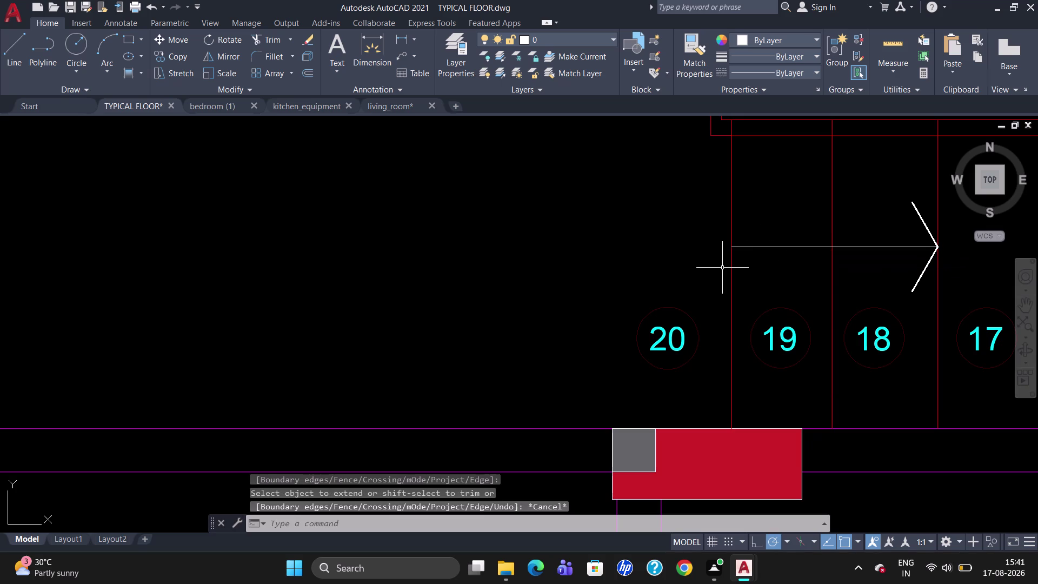
key(Return)
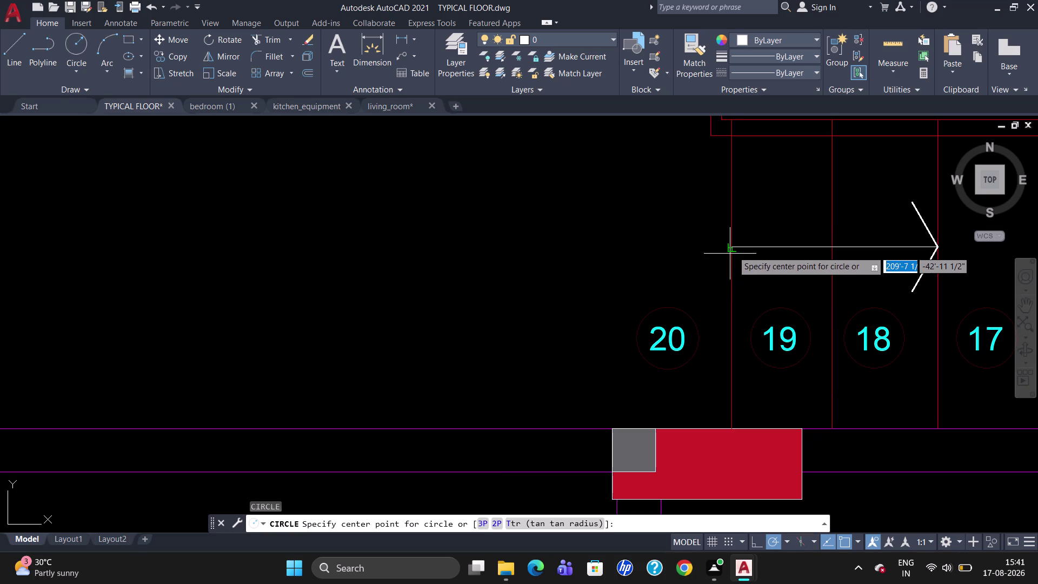
click(744, 249)
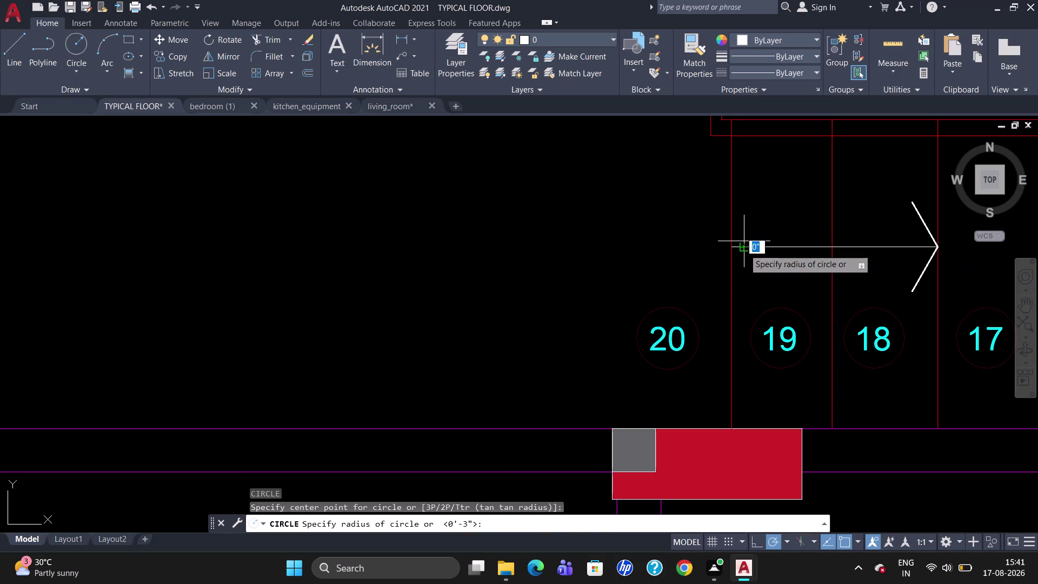
click(744, 236)
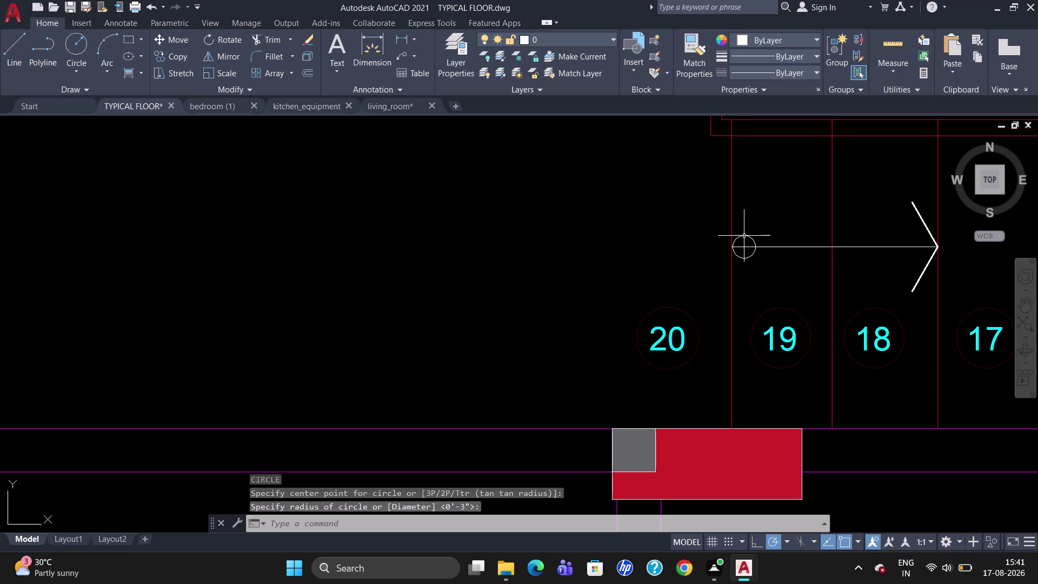
key(Escape)
Erase the stray object near the upper arrow.
scroll(down, 3)
scroll(down, 3)
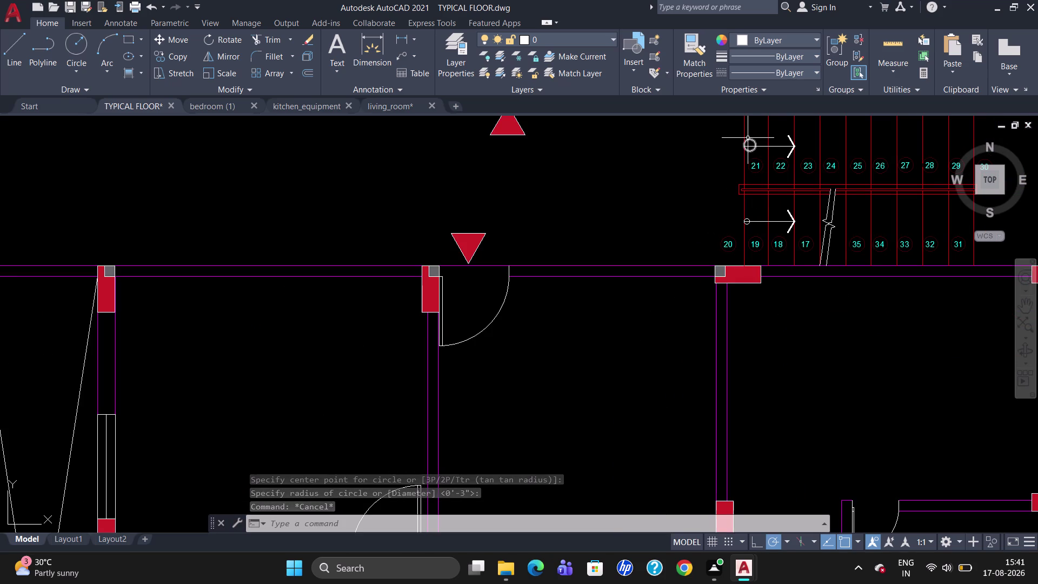
click(748, 138)
key(Delete)
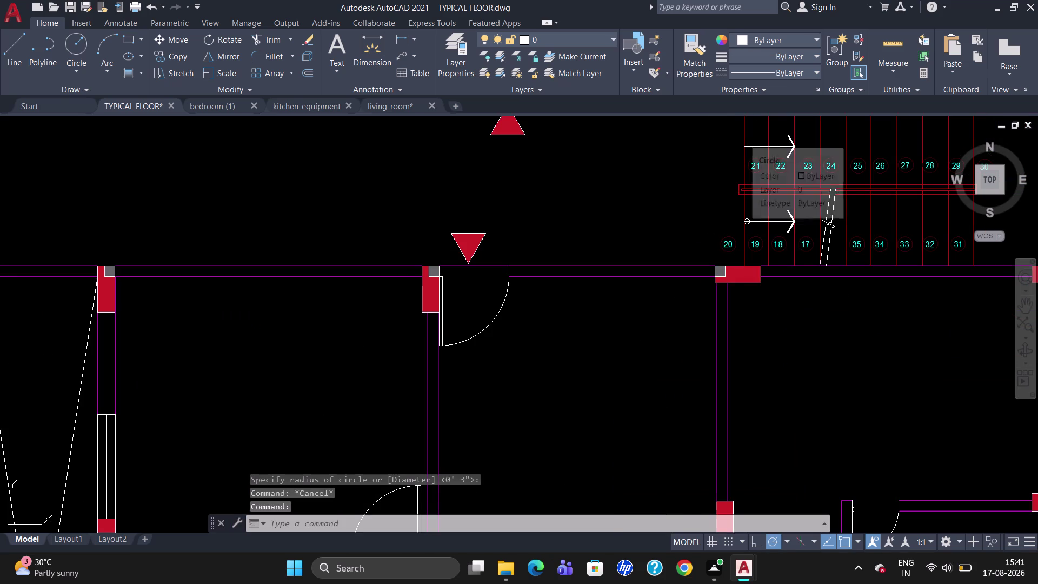
scroll(up, 3)
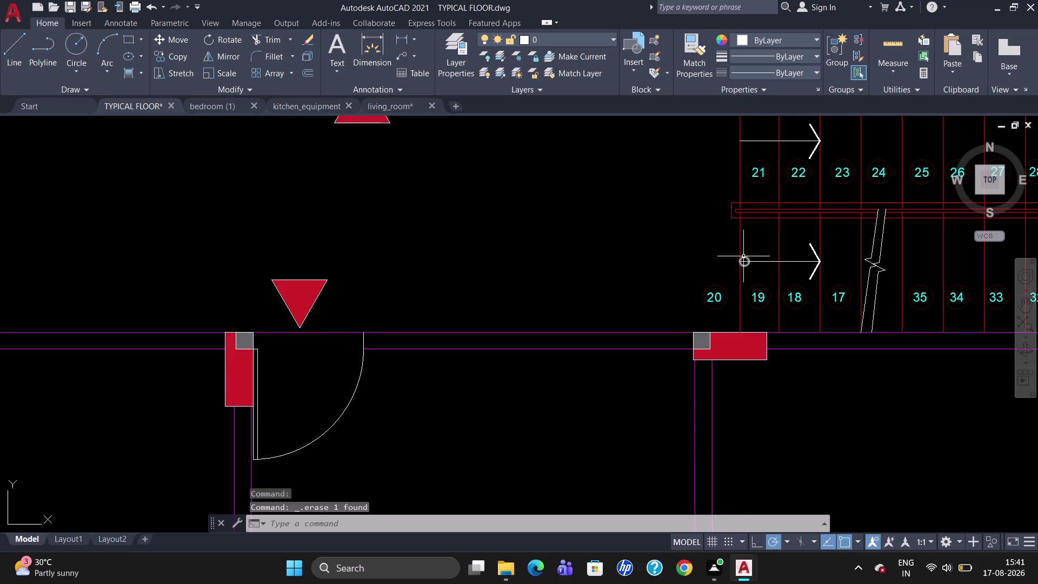
Copy the small circle from the lower arrow to the upper arrow's tail.
click(742, 255)
text(CO)
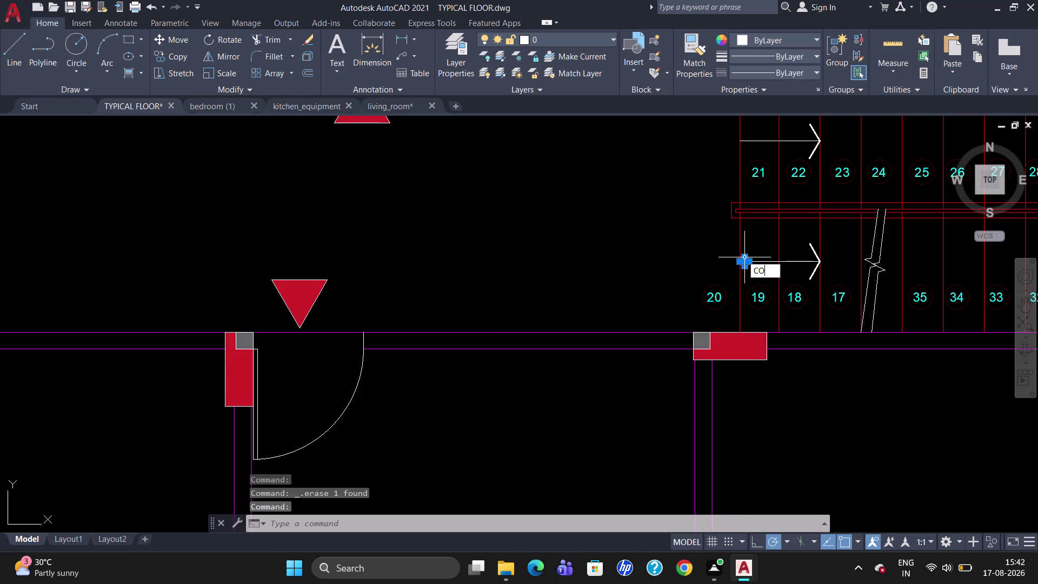
key(Return)
click(740, 258)
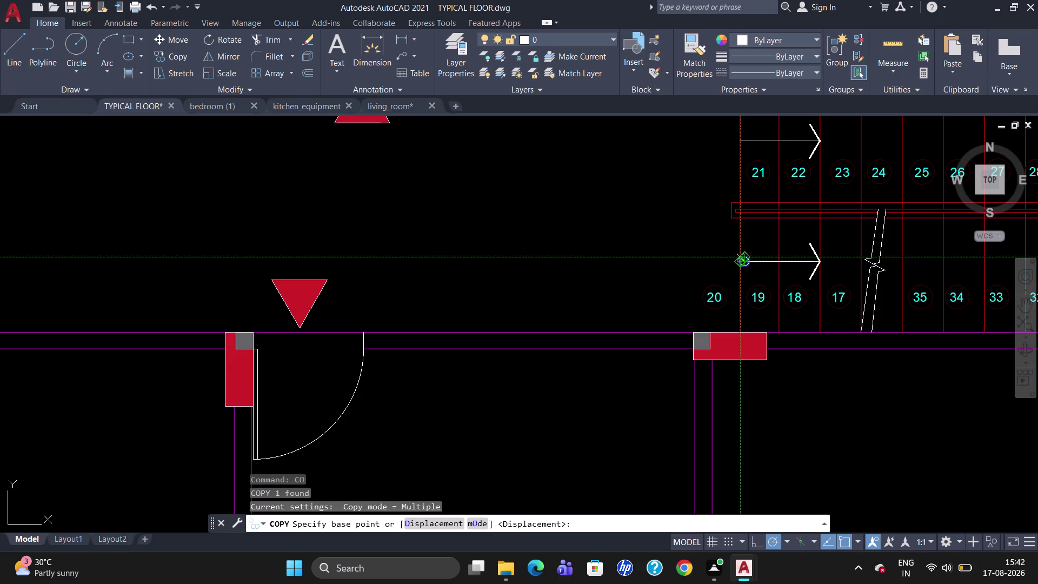
scroll(up, 3)
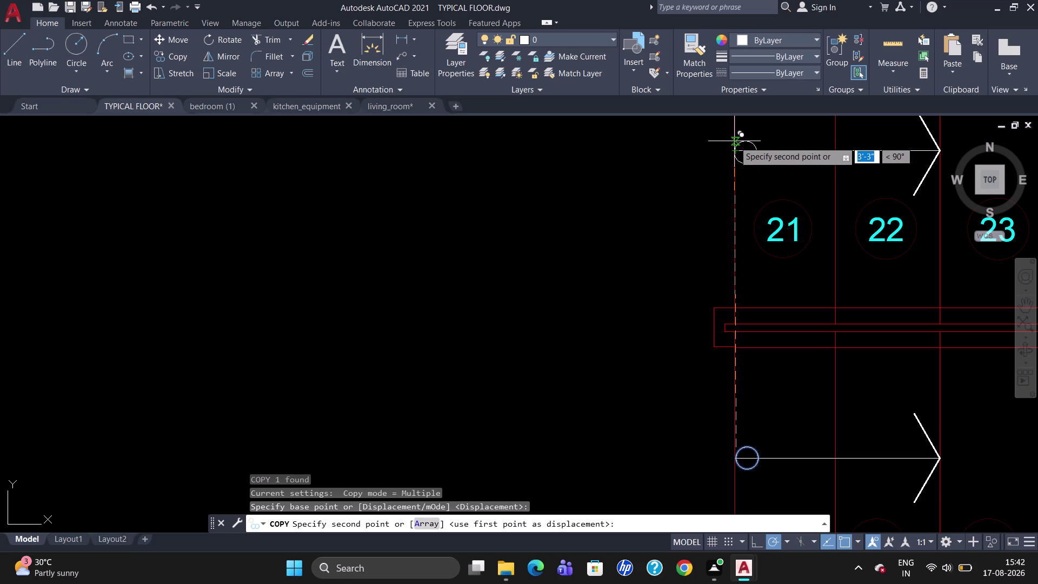
click(735, 141)
key(Escape)
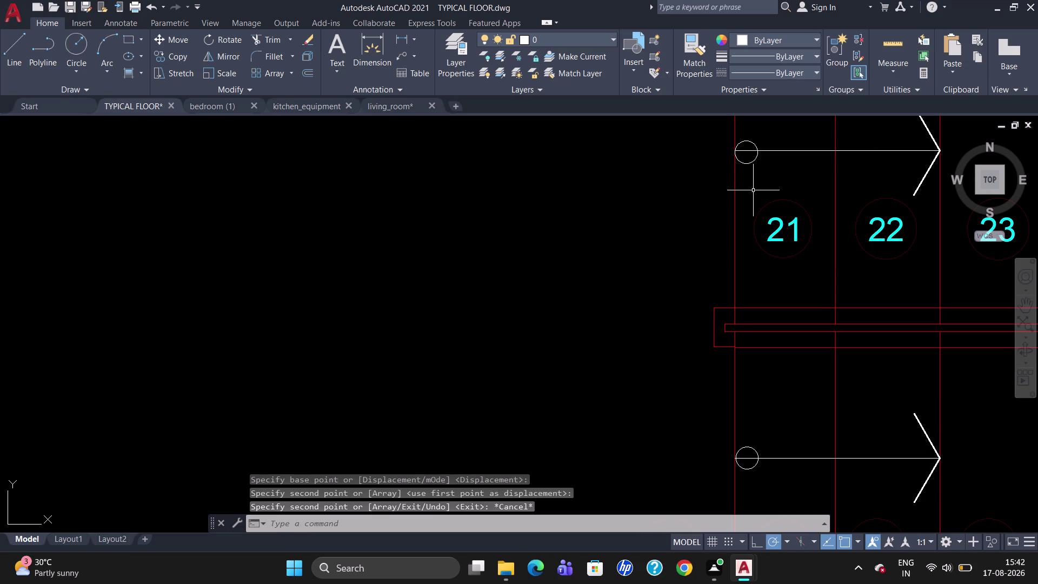
Attempt to trim lines at the circles, then cancel the failed trim.
text(T)
text(R)
key(Return)
key(Return)
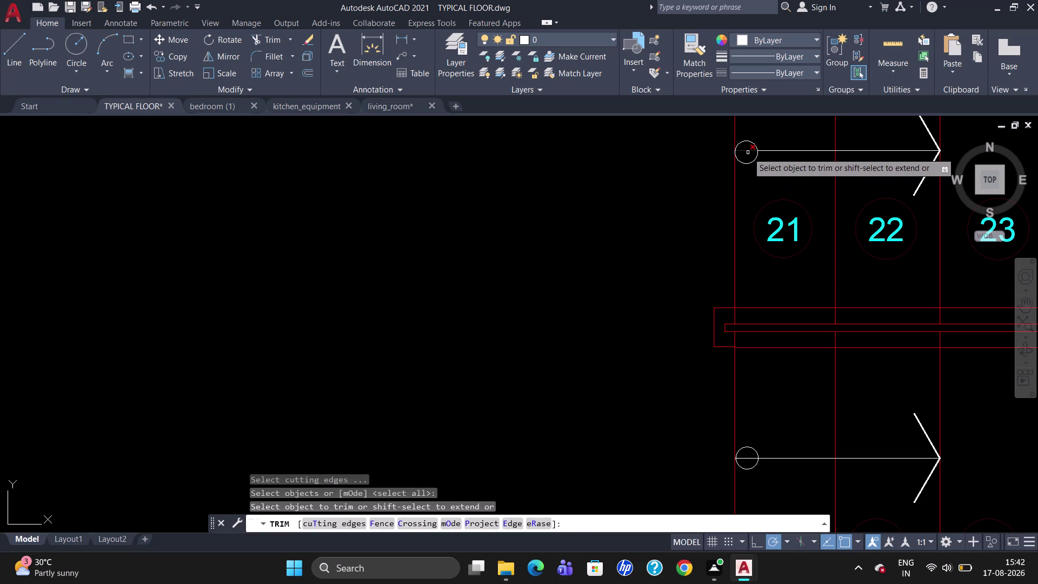
click(747, 152)
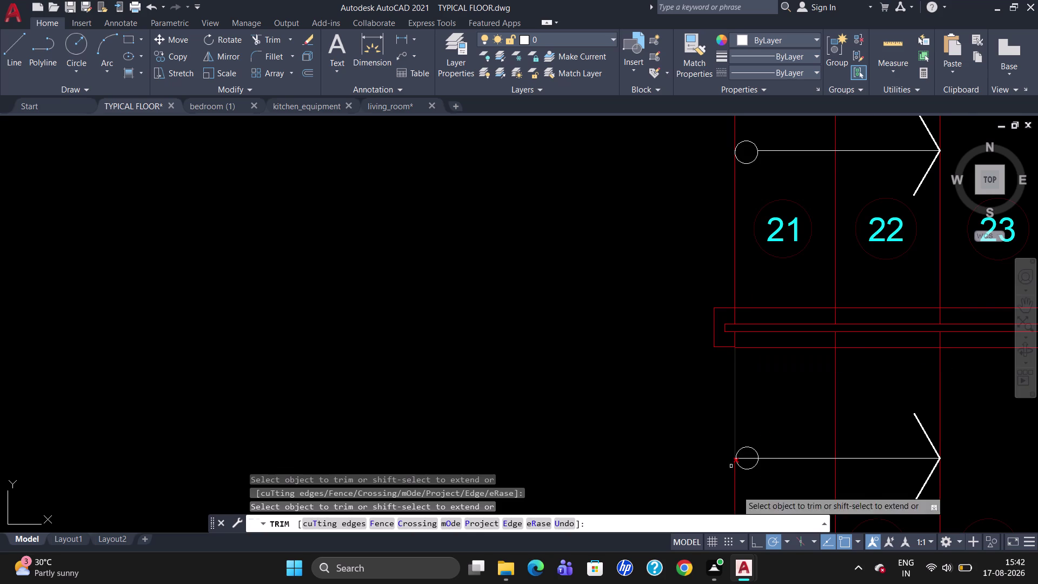
scroll(up, 3)
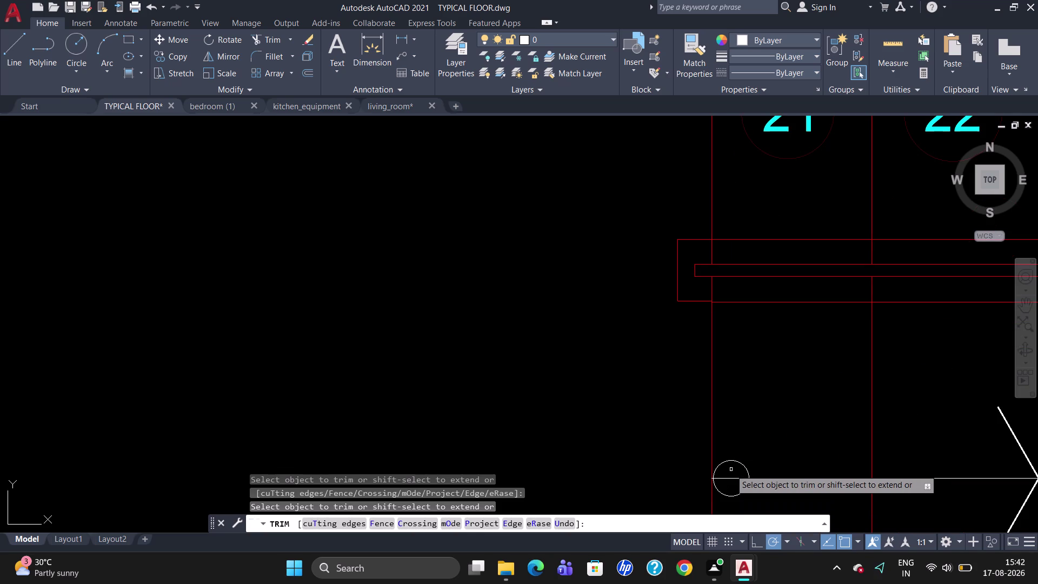
click(728, 478)
scroll(up, 3)
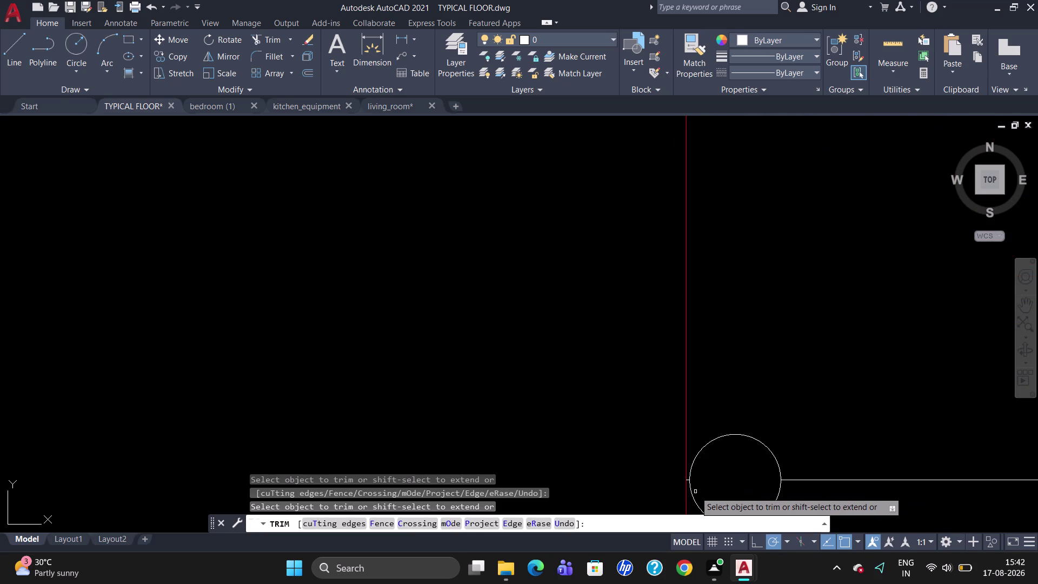
scroll(up, 3)
click(674, 464)
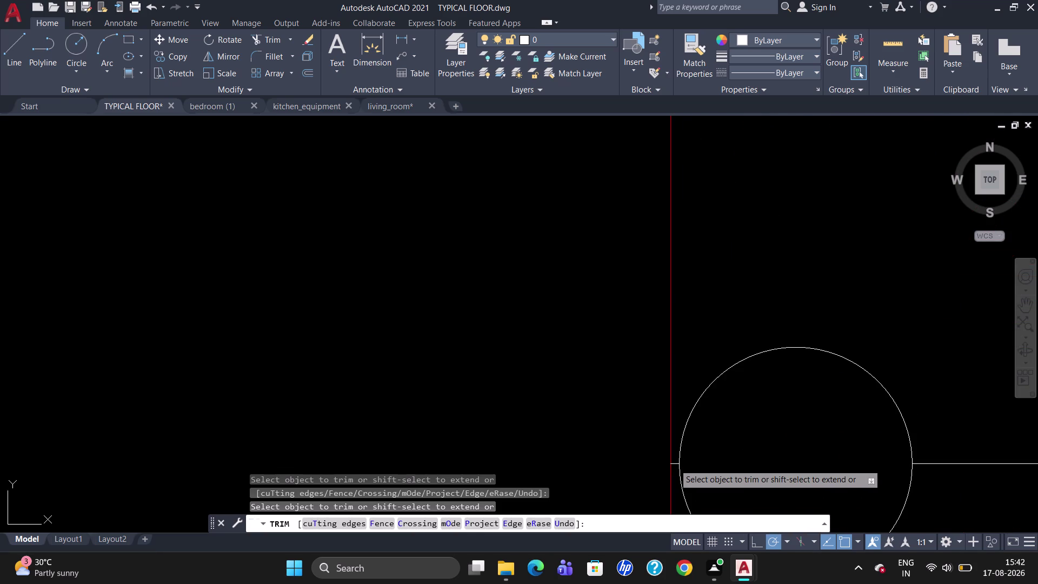
key(Escape)
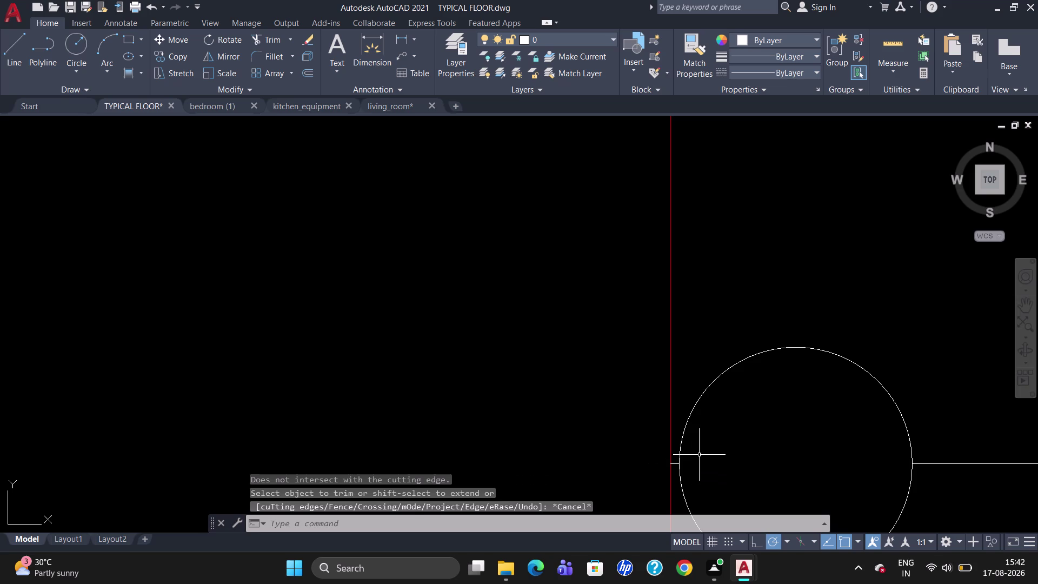
Move the lower circle slightly so it touches the vertical stair line.
key(m)
key(Return)
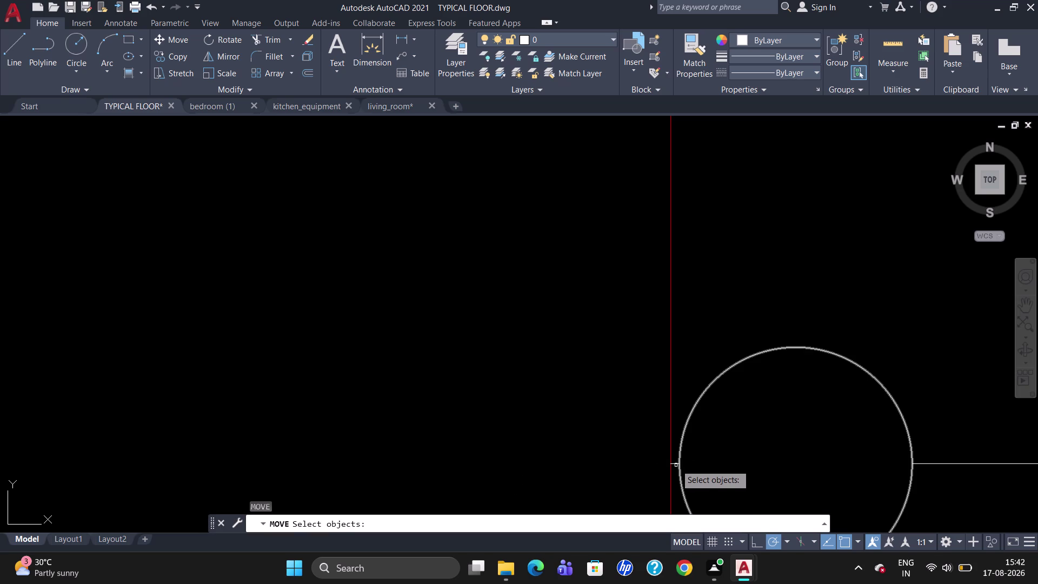
click(681, 452)
key(Return)
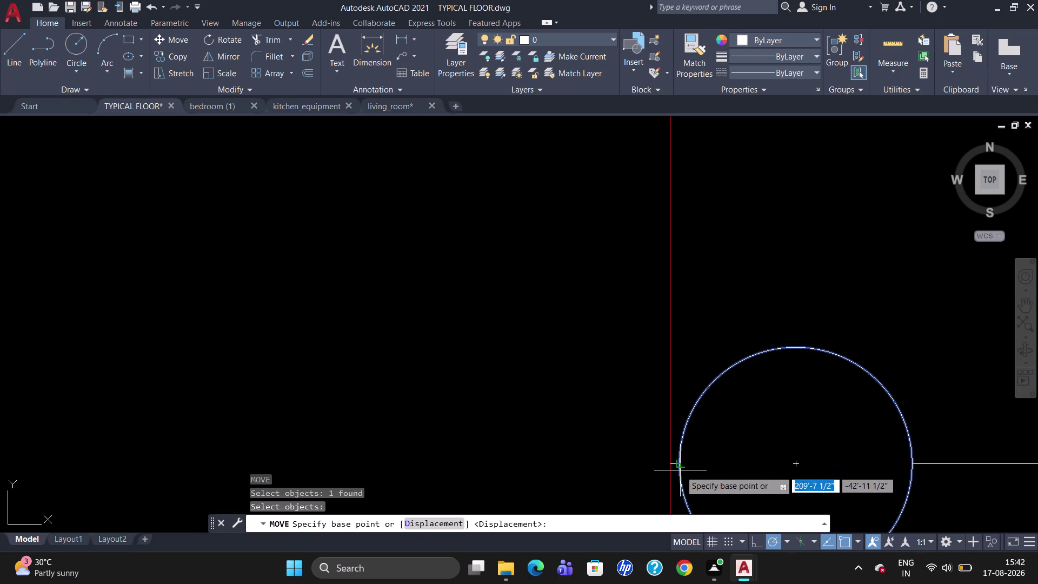
click(680, 471)
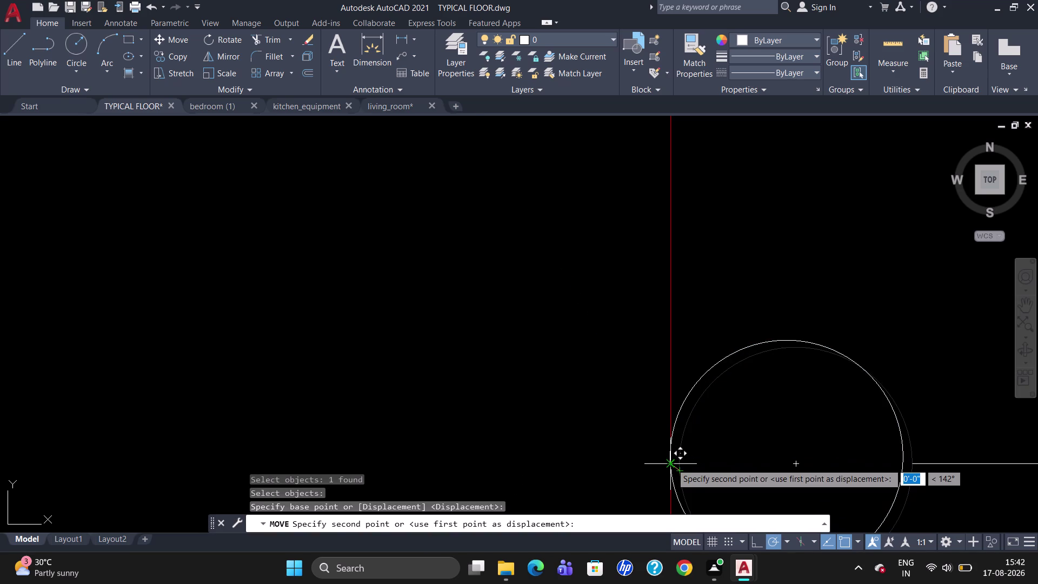
click(672, 464)
Start TRIM again and cancel it without changes.
text(T)
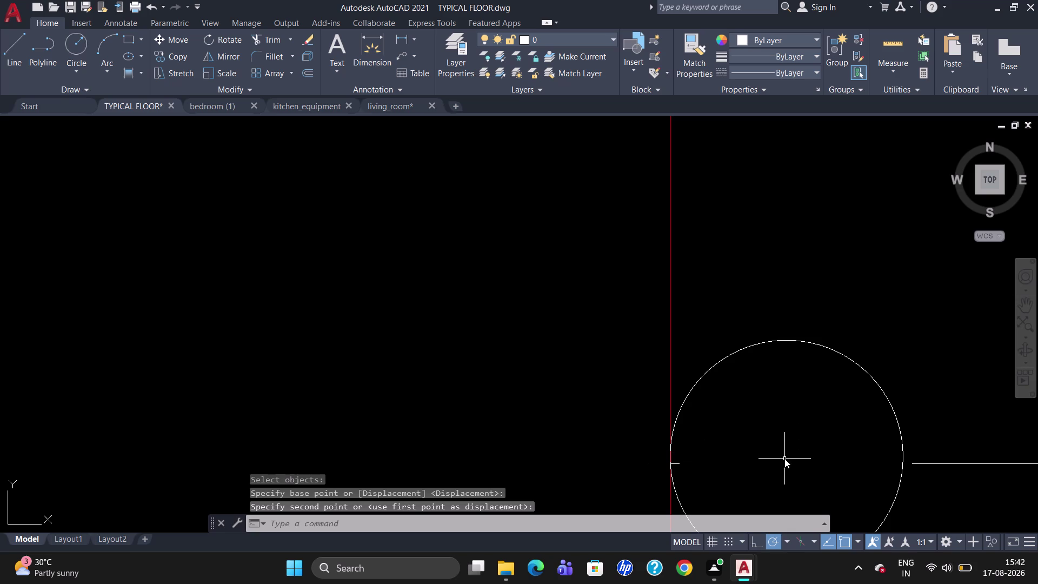
text(R)
key(Return)
key(Return)
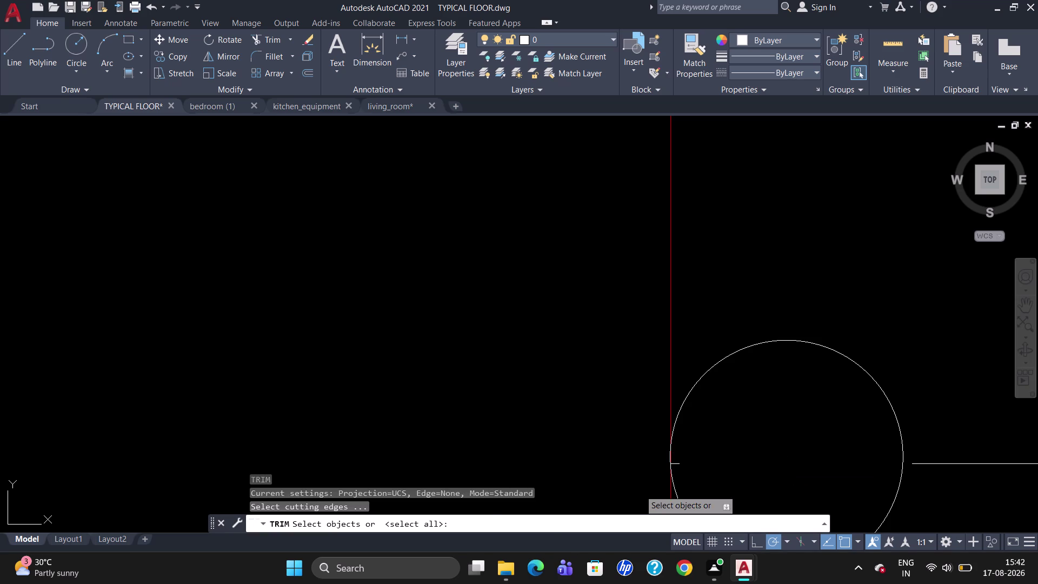
key(Escape)
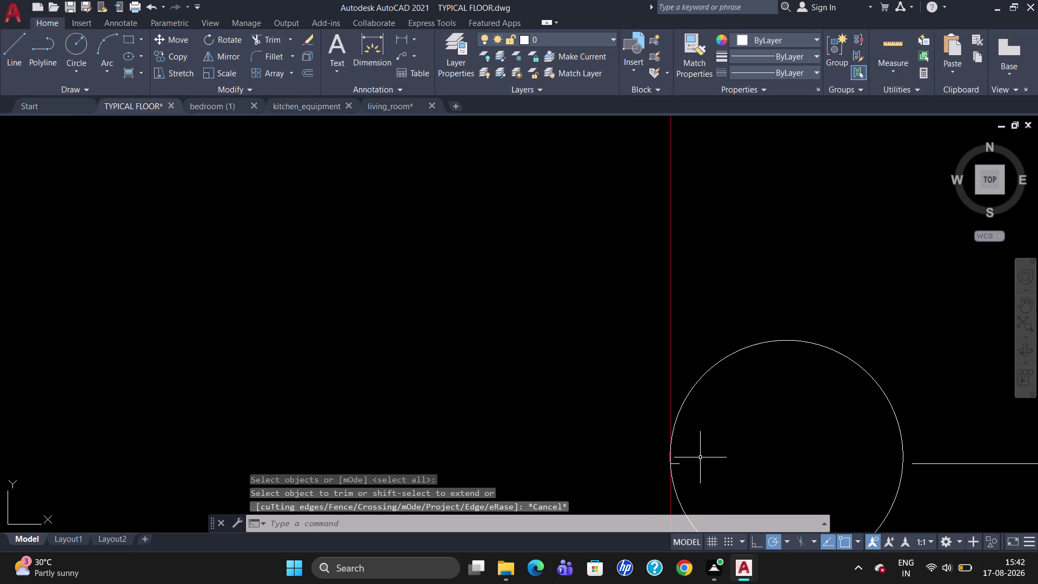
Erase the short stray line stub beside the circle in the staircase area.
click(674, 464)
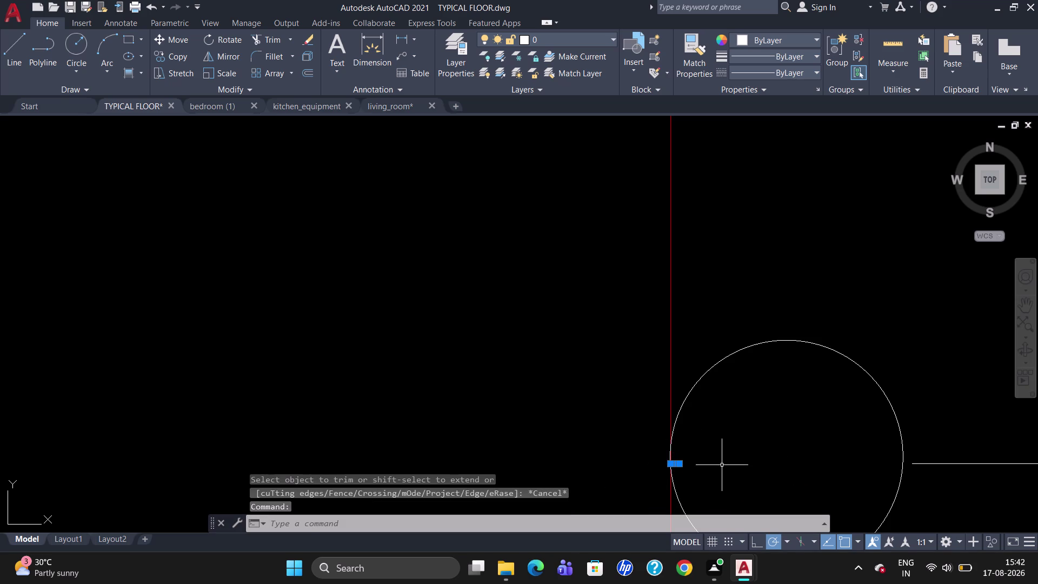
key(Delete)
scroll(down, 3)
scroll(down, 3)
scroll(down, 3)
scroll(down, 3)
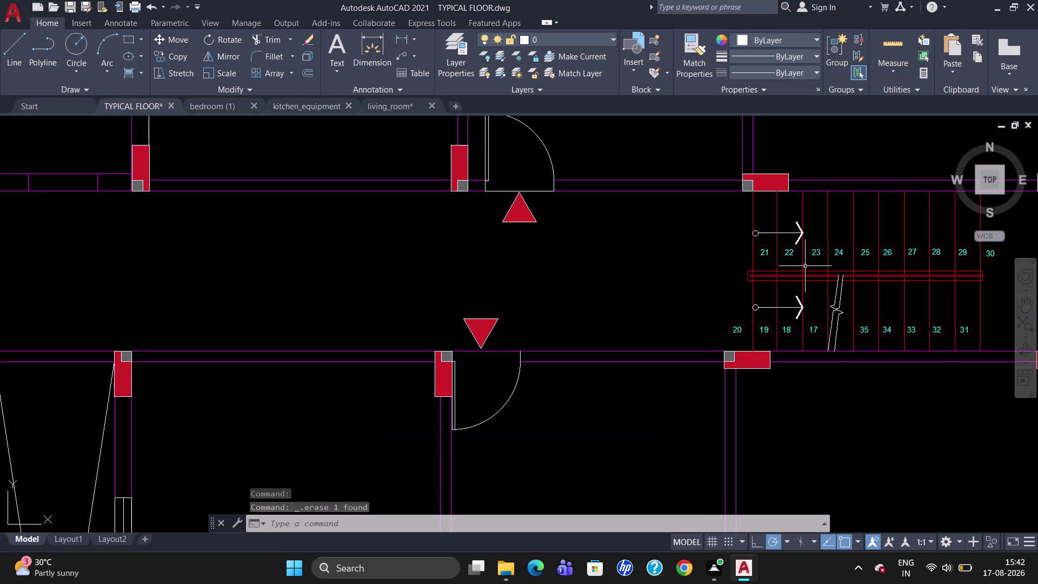
scroll(down, 3)
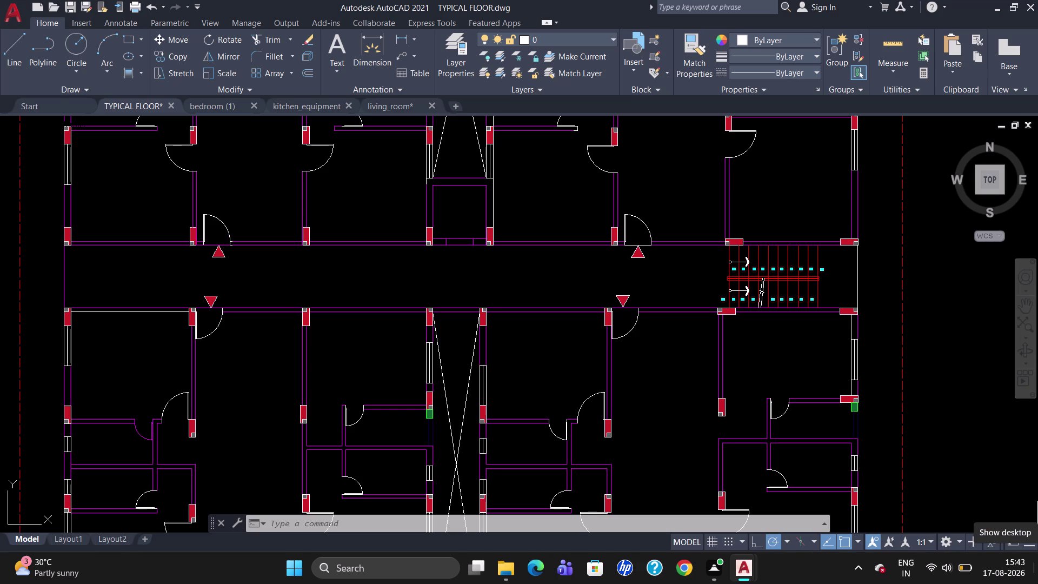
Bring up the bedroom (1) drawing with its bed plans and elevations.
scroll(down, 3)
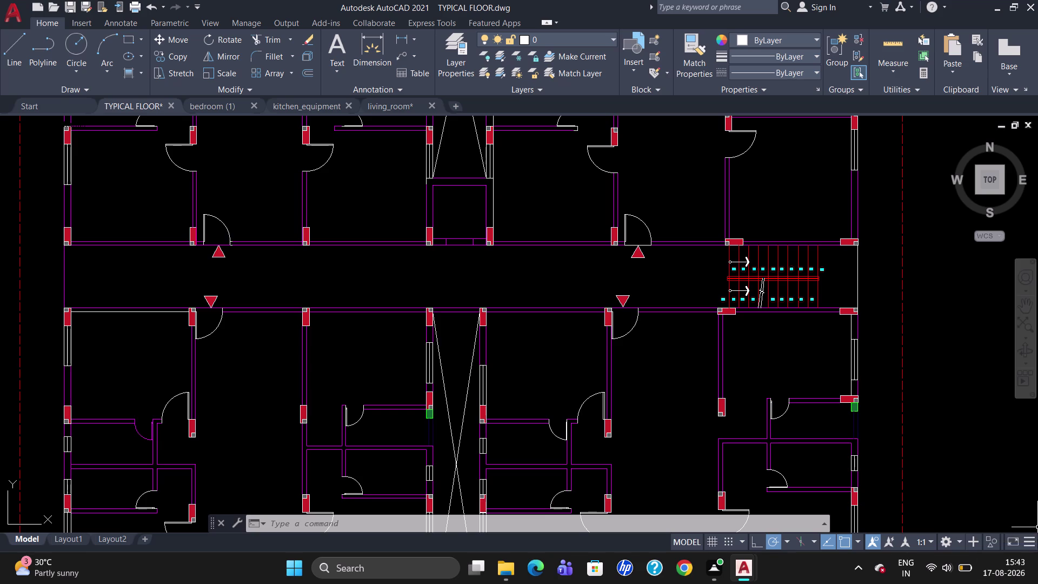
scroll(down, 3)
scroll(up, 3)
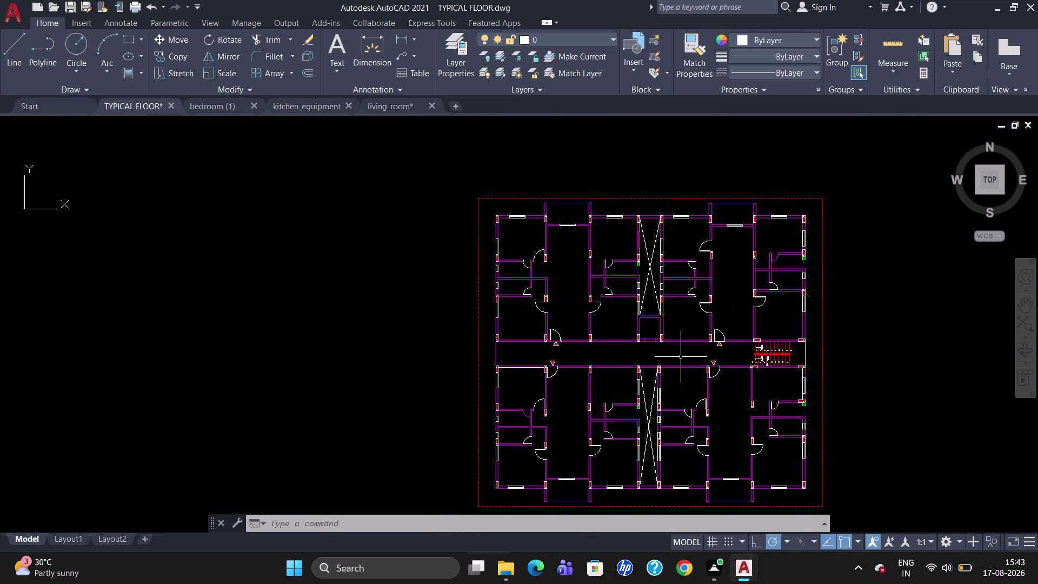
scroll(up, 3)
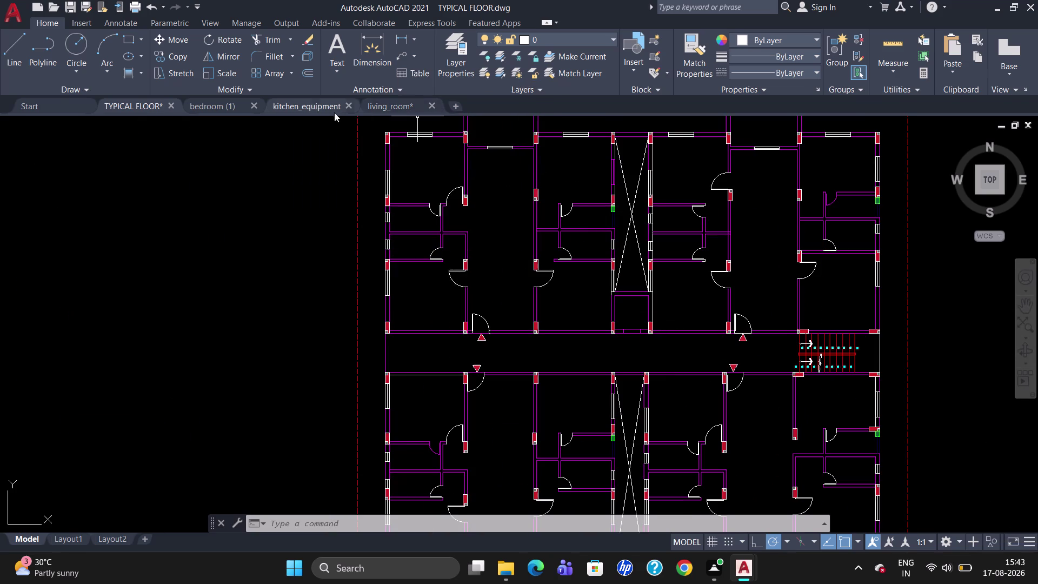
click(222, 107)
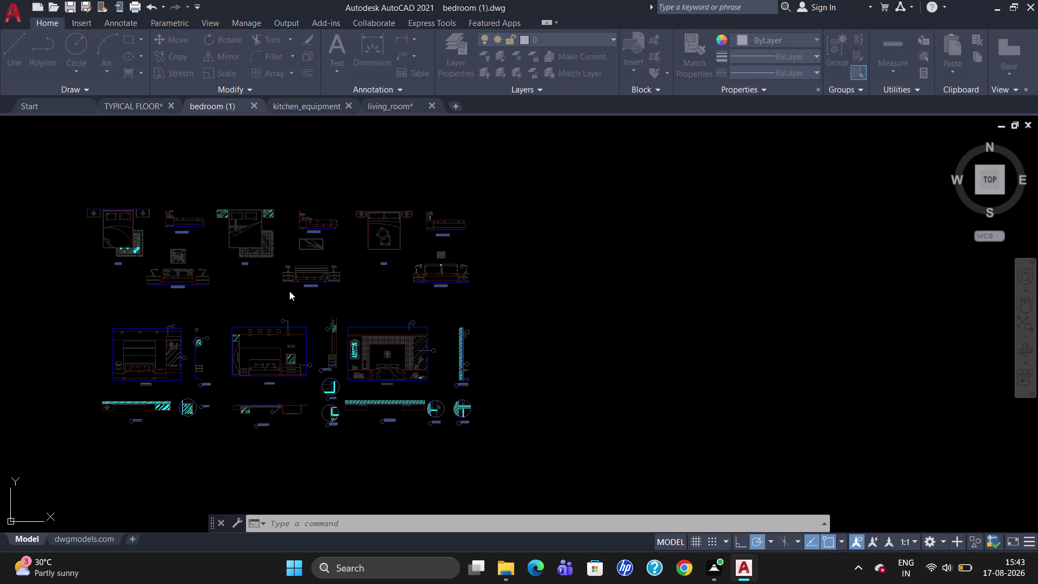
Lasso-select the top-left queen bed plan, including its bedside tables.
click(614, 311)
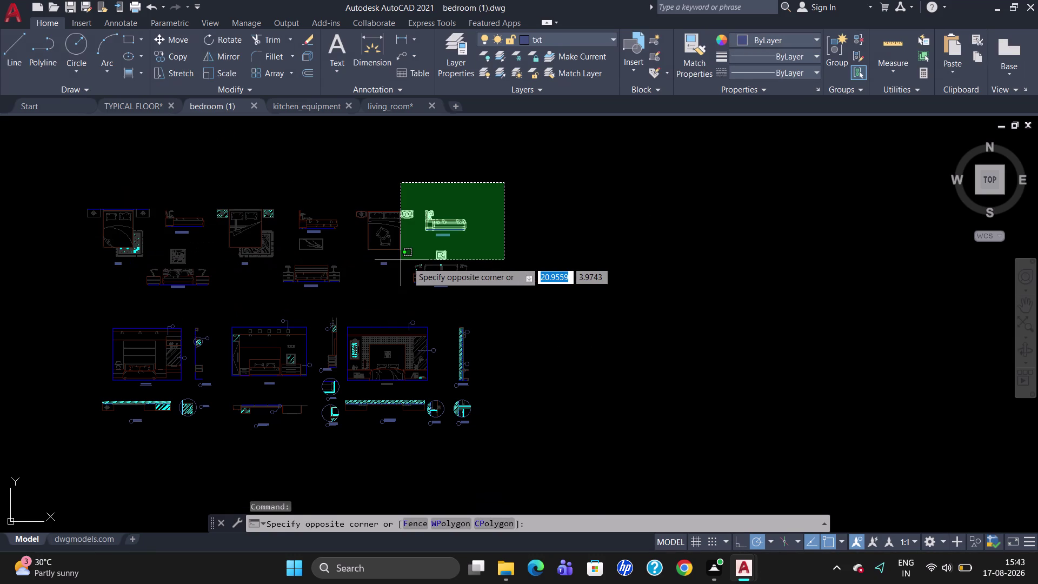
key(Escape)
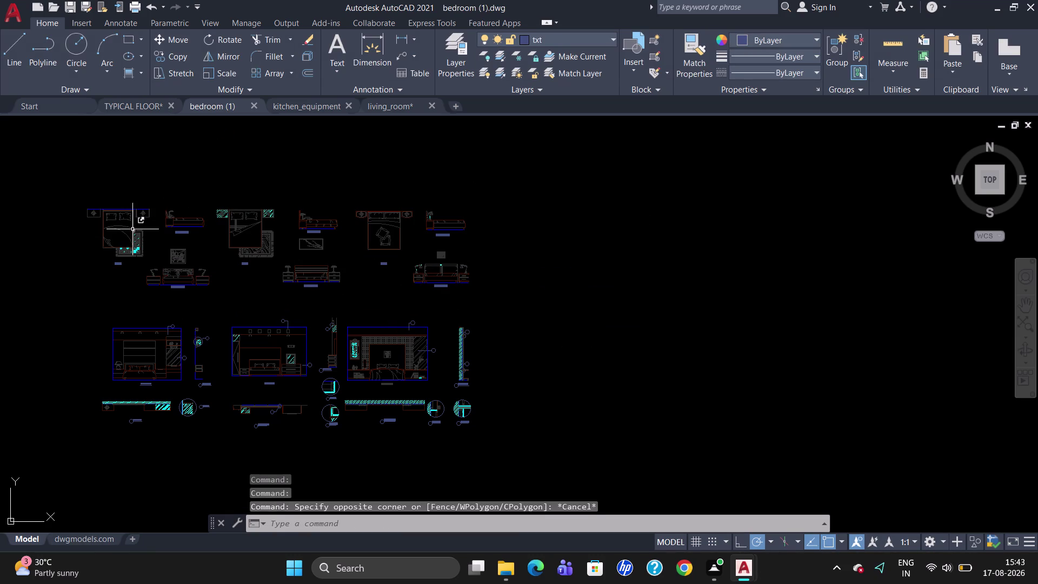
drag(151, 250, 85, 226)
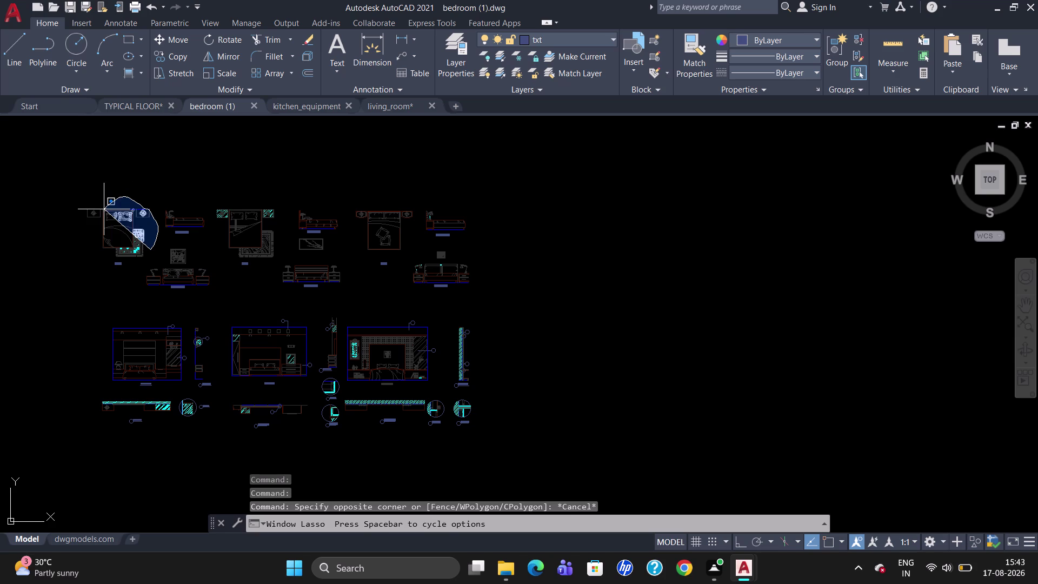
drag(85, 226, 134, 266)
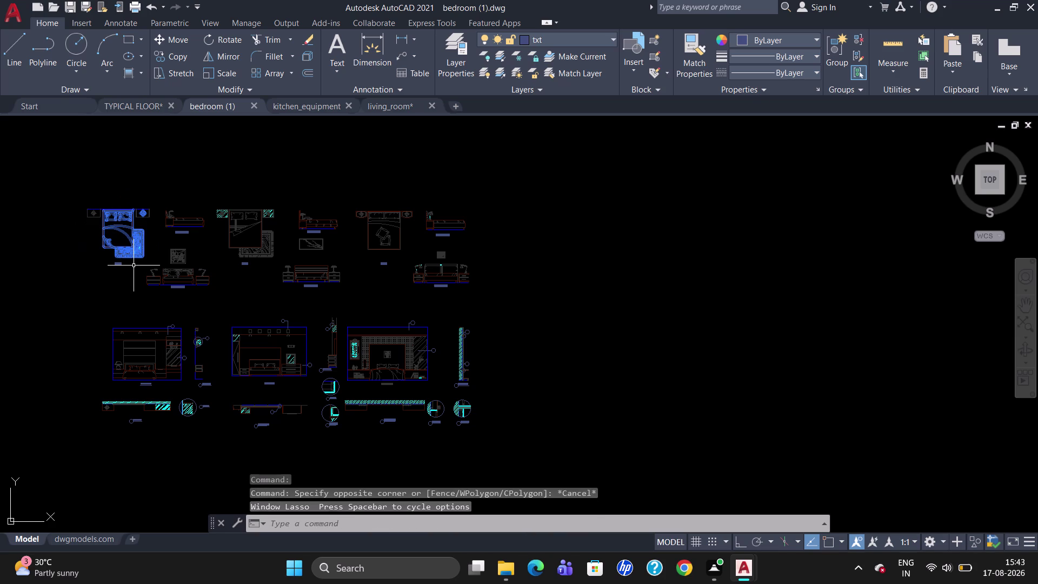
scroll(up, 3)
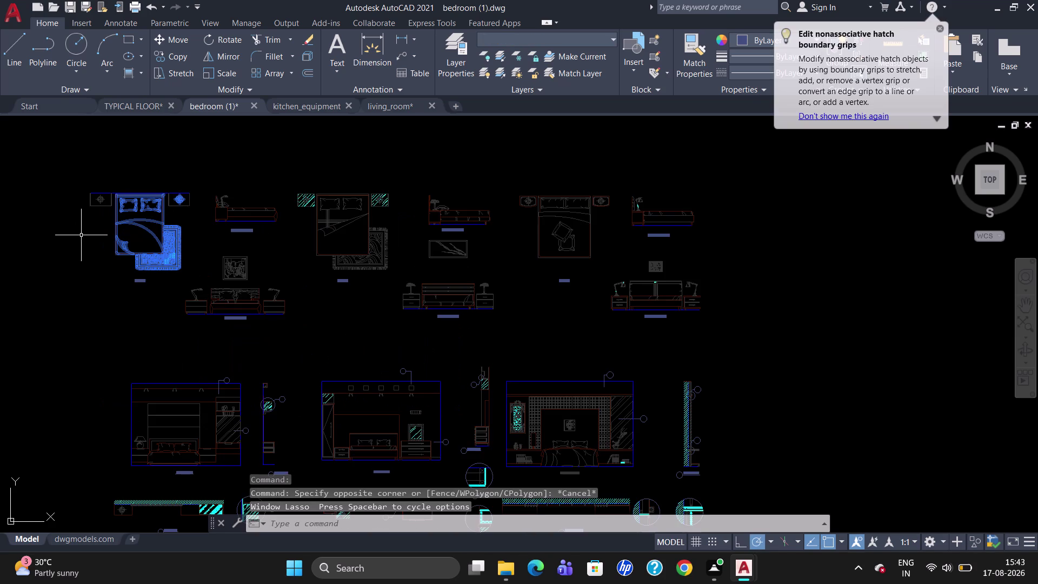
drag(74, 230, 88, 181)
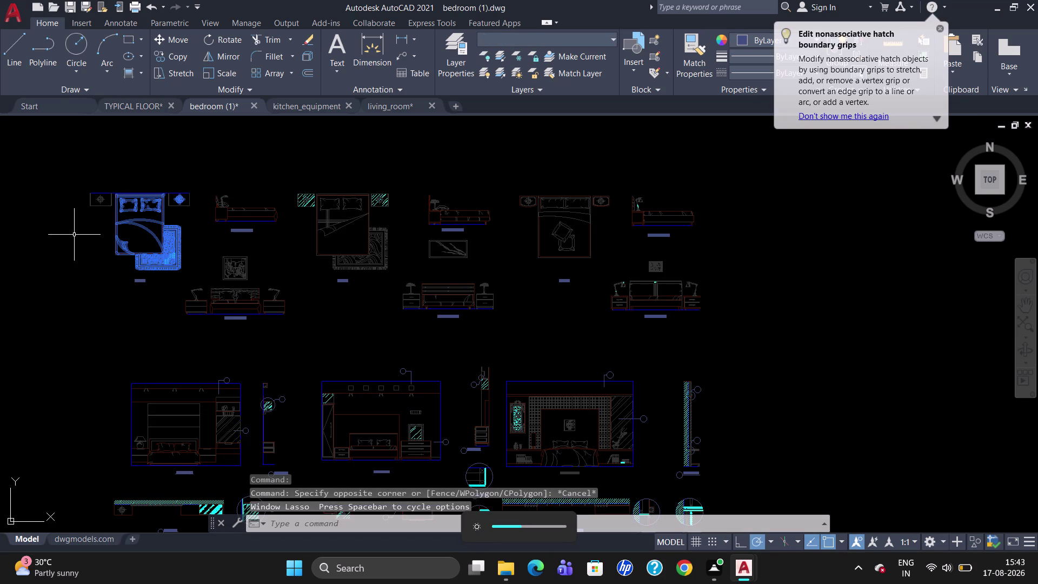
drag(88, 181, 150, 158)
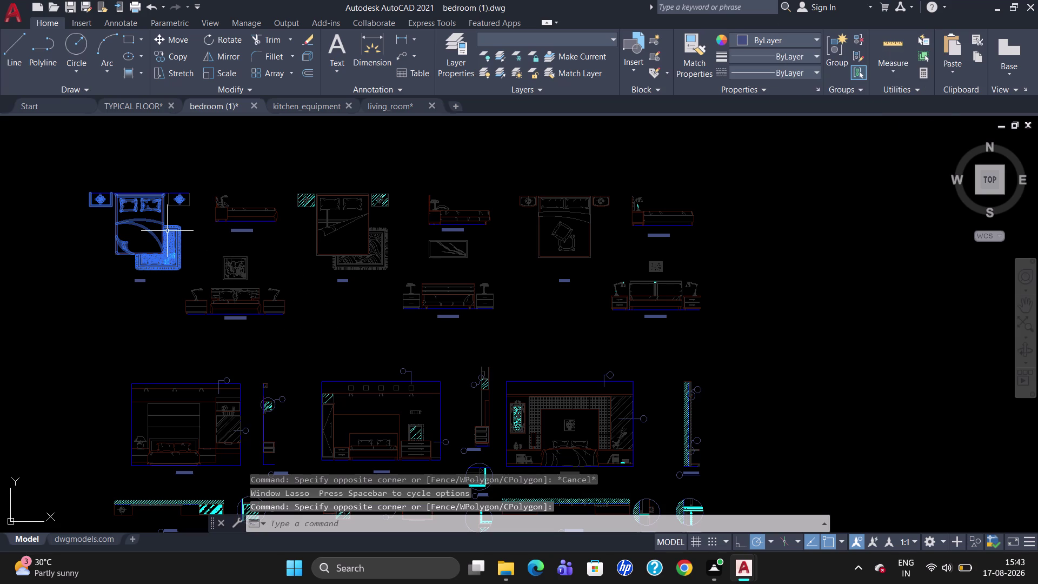
drag(183, 221, 184, 220)
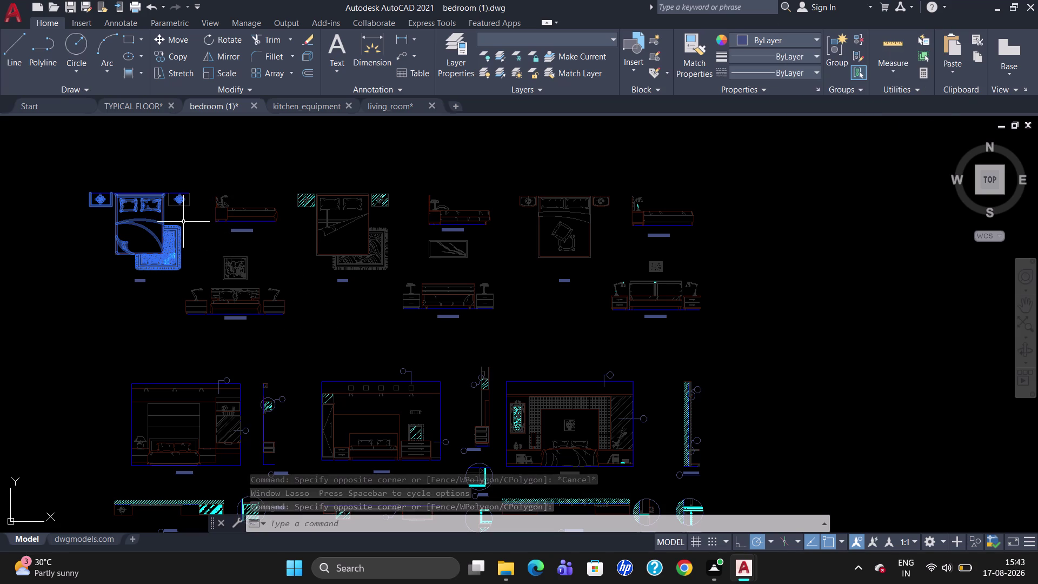
drag(185, 220, 132, 201)
drag(203, 219, 201, 218)
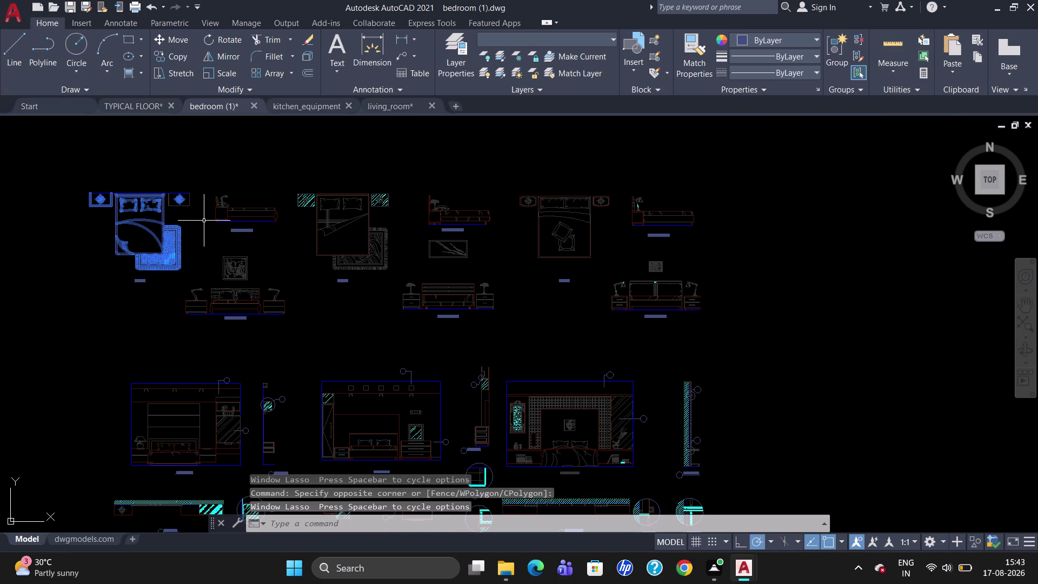
drag(201, 218, 154, 210)
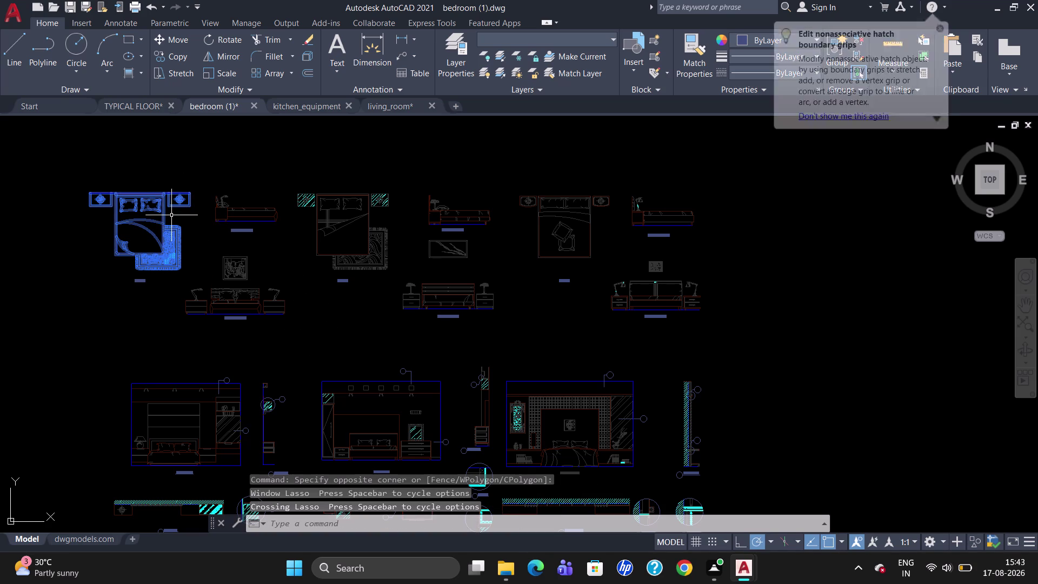
Group the 951 selected bed objects and copy the group to the clipboard.
click(939, 29)
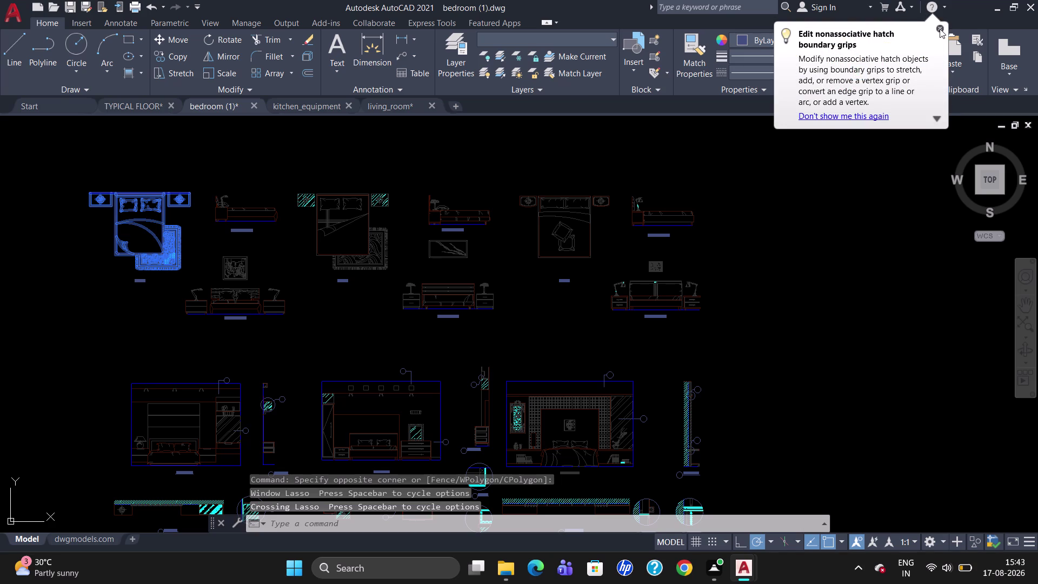
click(839, 56)
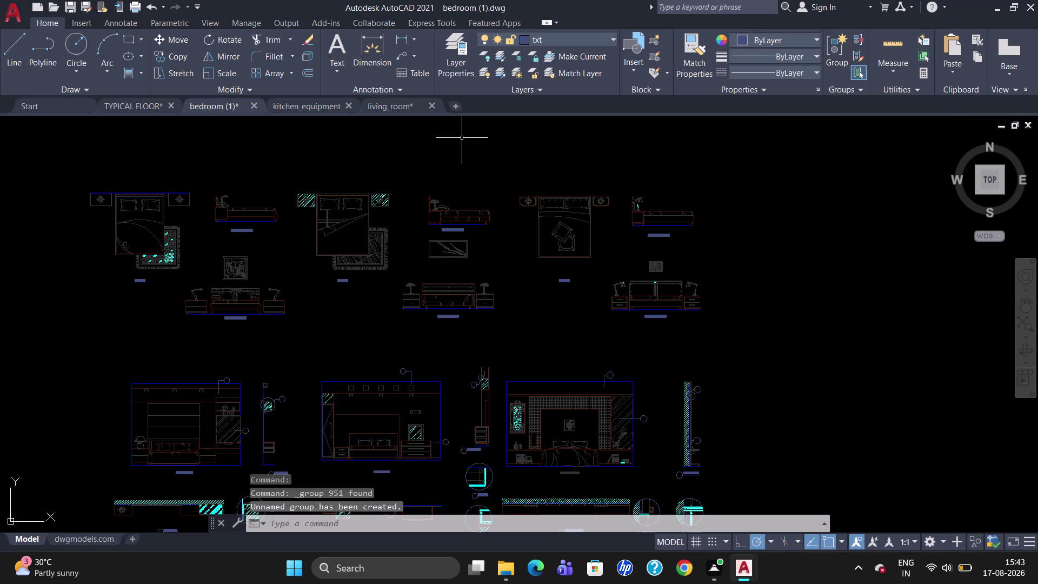
click(155, 236)
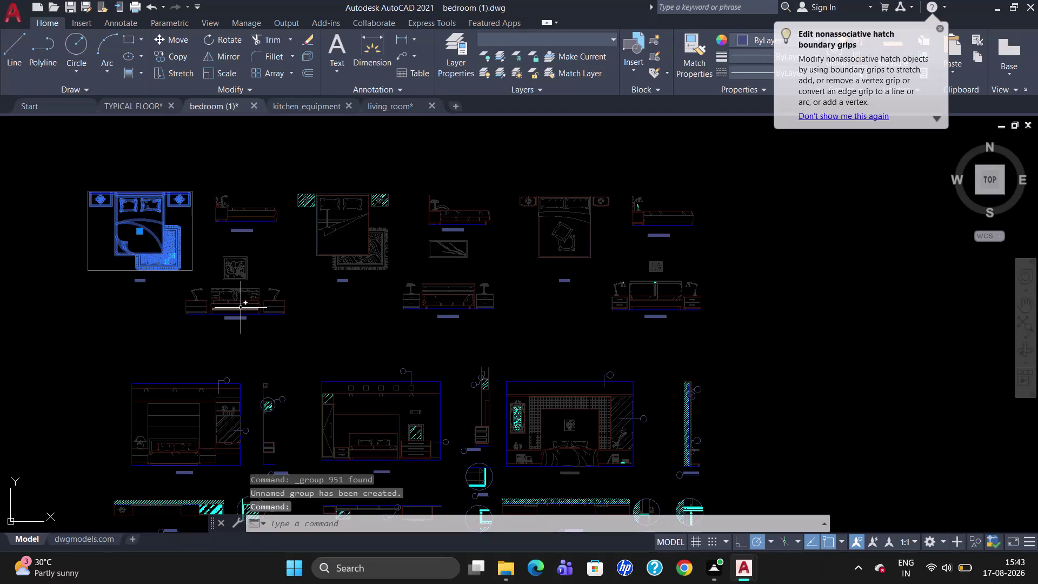
key(ctrl+c)
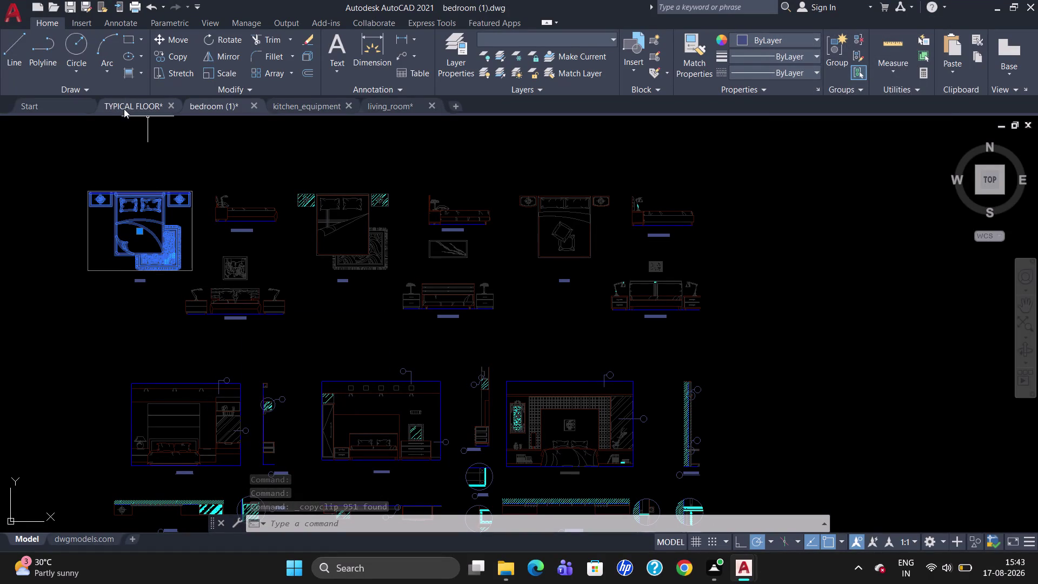
click(133, 105)
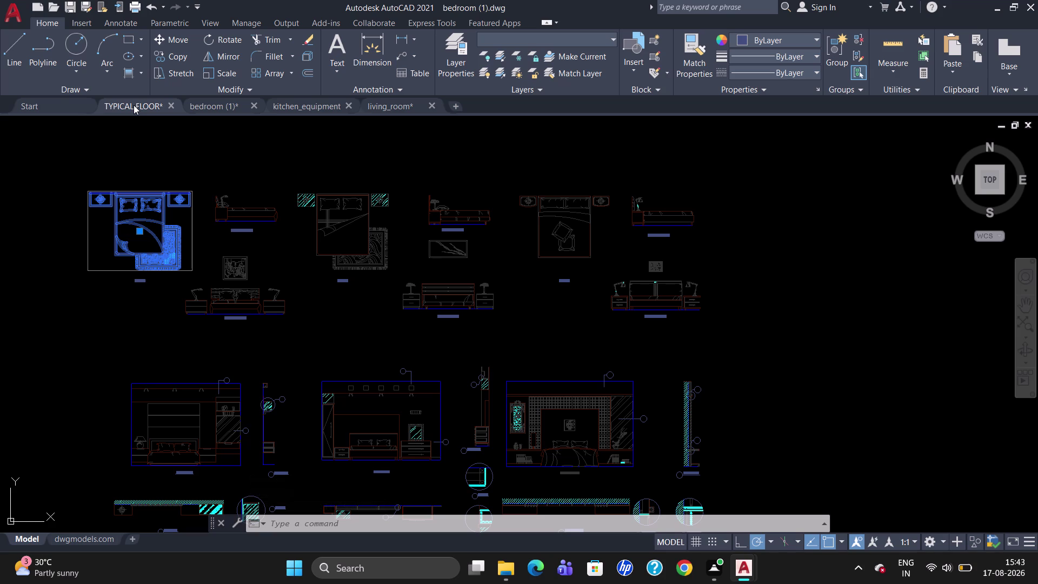
Paste the copied queen bed group into the TYPICAL FLOOR drawing.
scroll(up, 3)
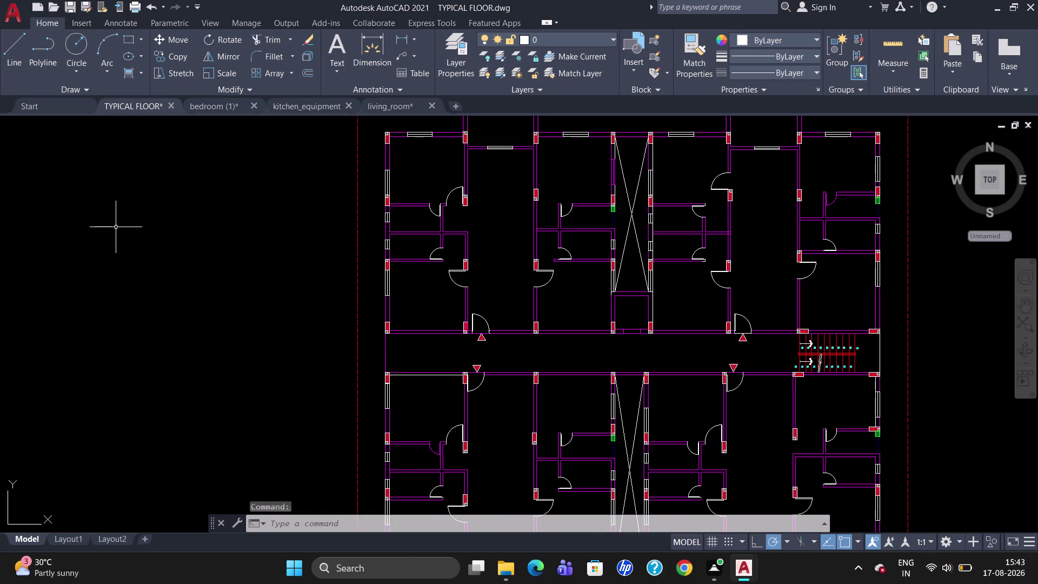
key(ctrl+v)
click(115, 228)
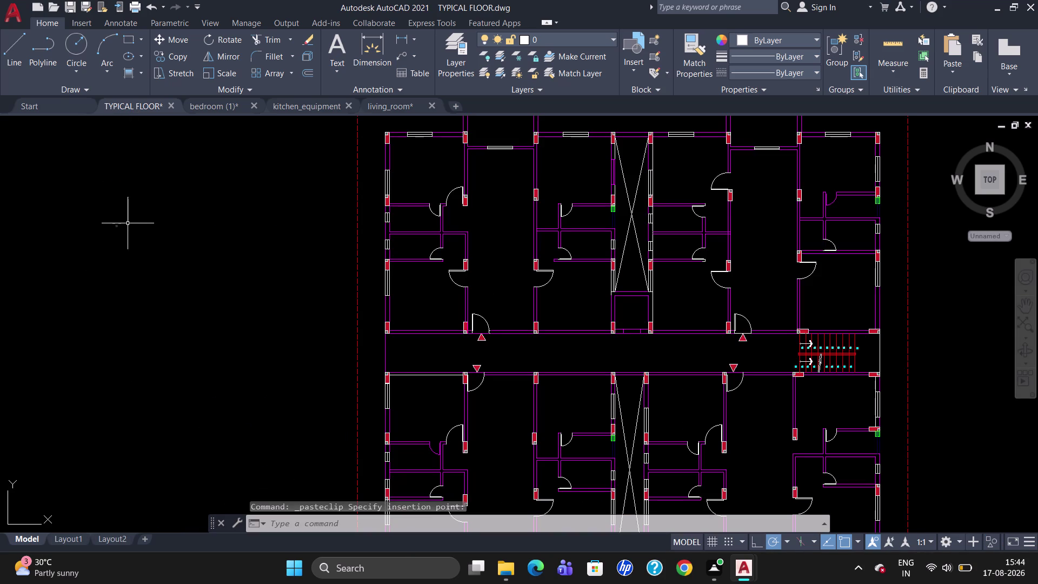
scroll(up, 3)
scroll(up, 3)
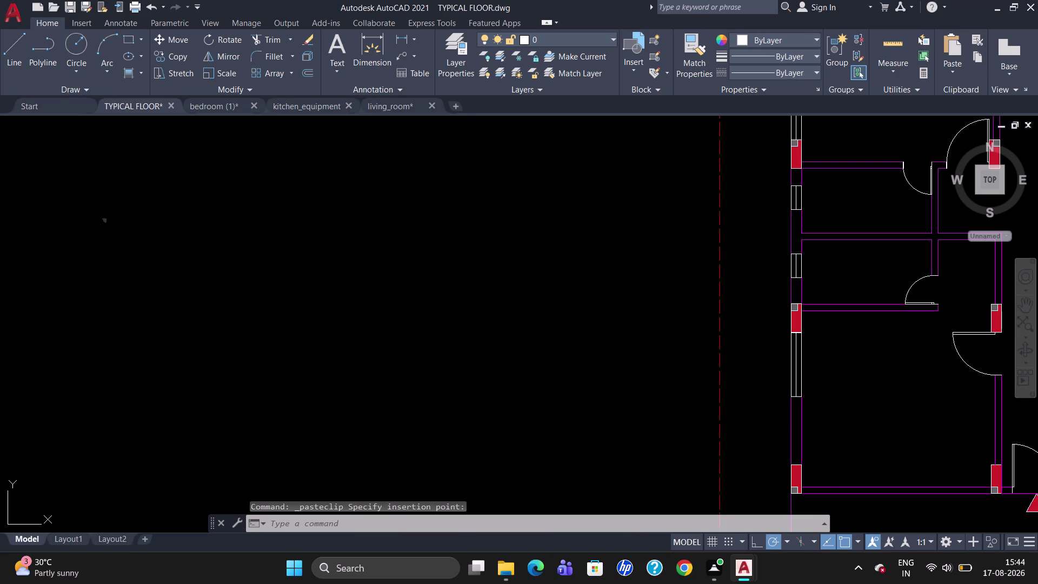
Erase the leftover stray pieces in the empty area beside the plan.
drag(97, 210, 121, 260)
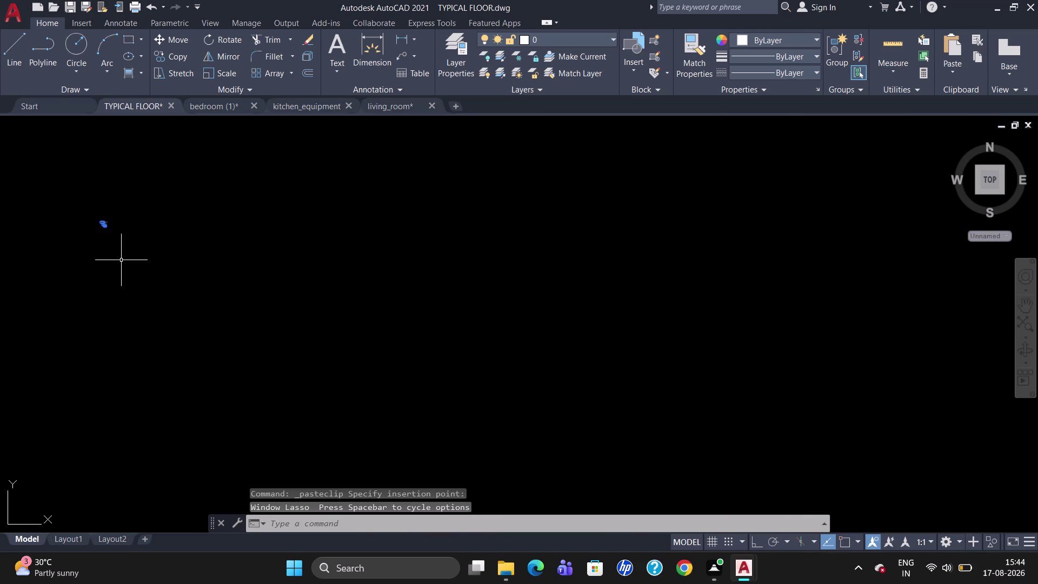
key(Delete)
drag(143, 232, 142, 231)
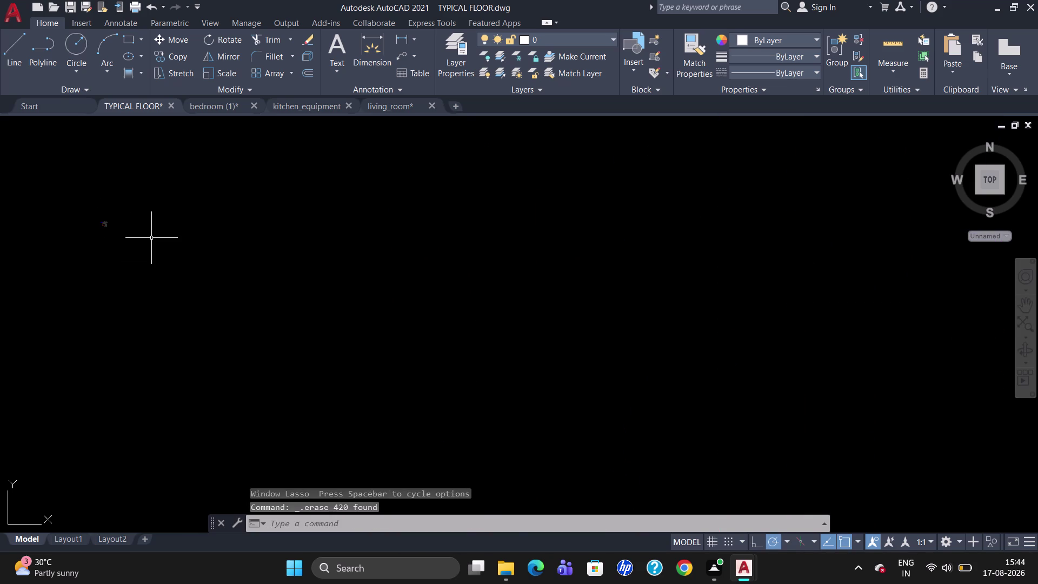
drag(143, 232, 67, 211)
key(Delete)
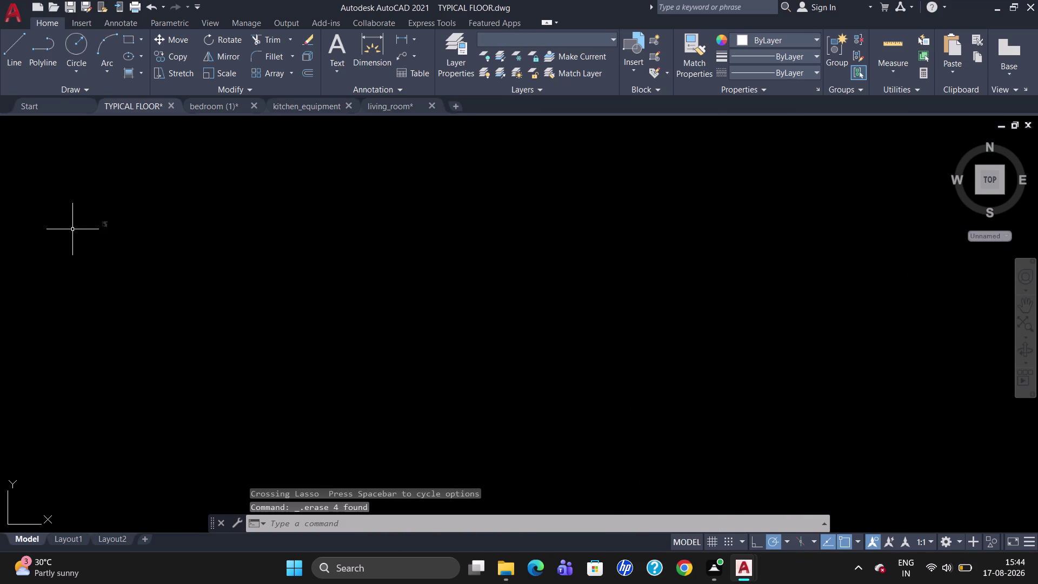
drag(150, 228, 47, 213)
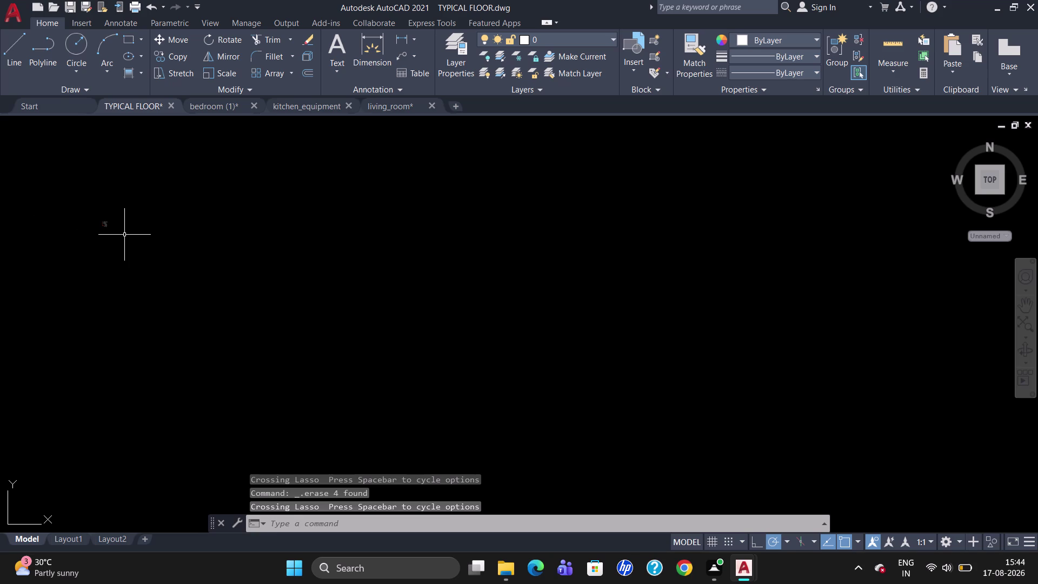
click(94, 227)
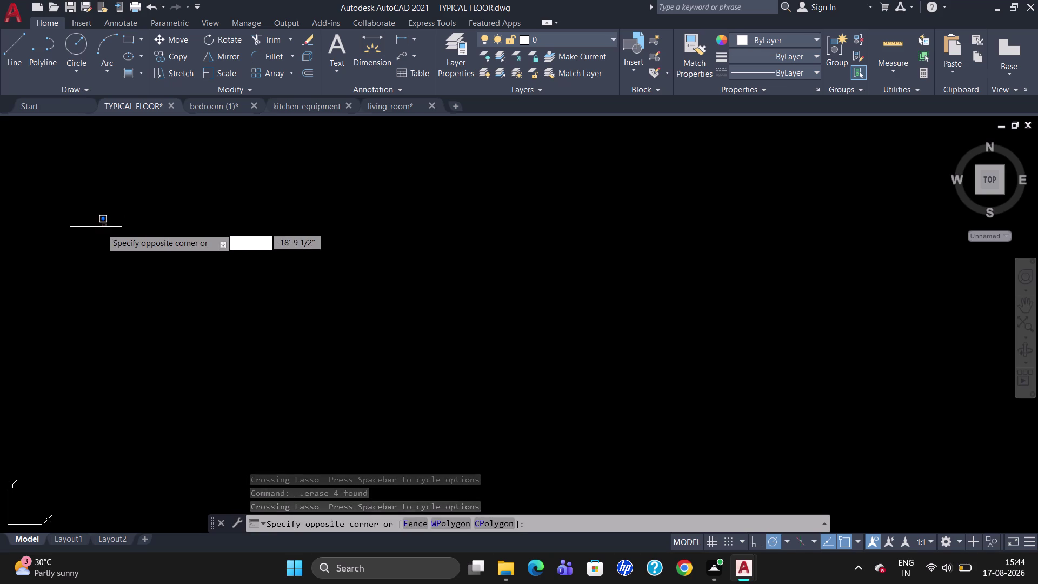
click(107, 227)
key(Delete)
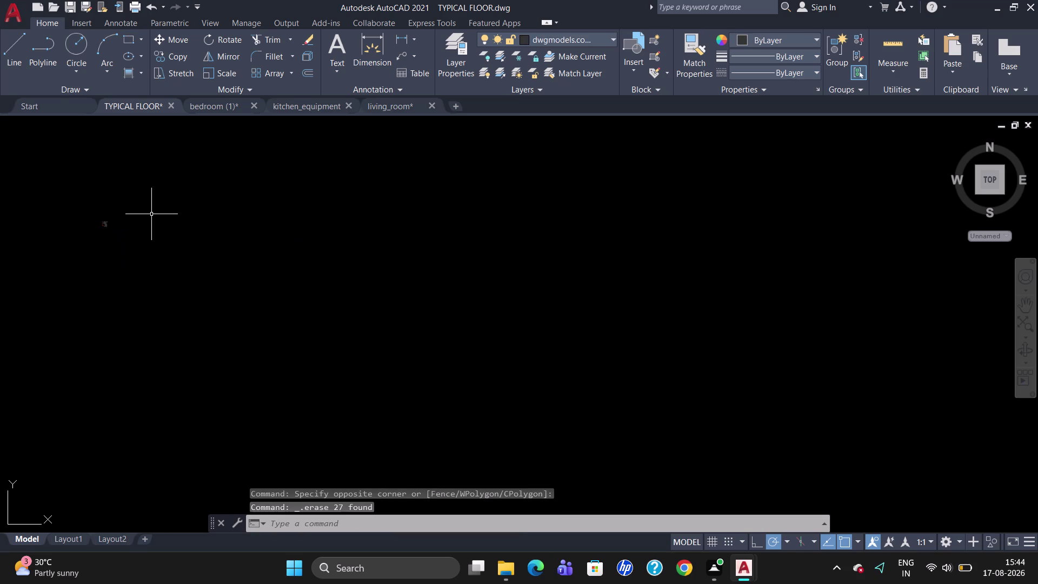
Delete the spare bed block and the remaining lassoed stray objects.
double_click(103, 223)
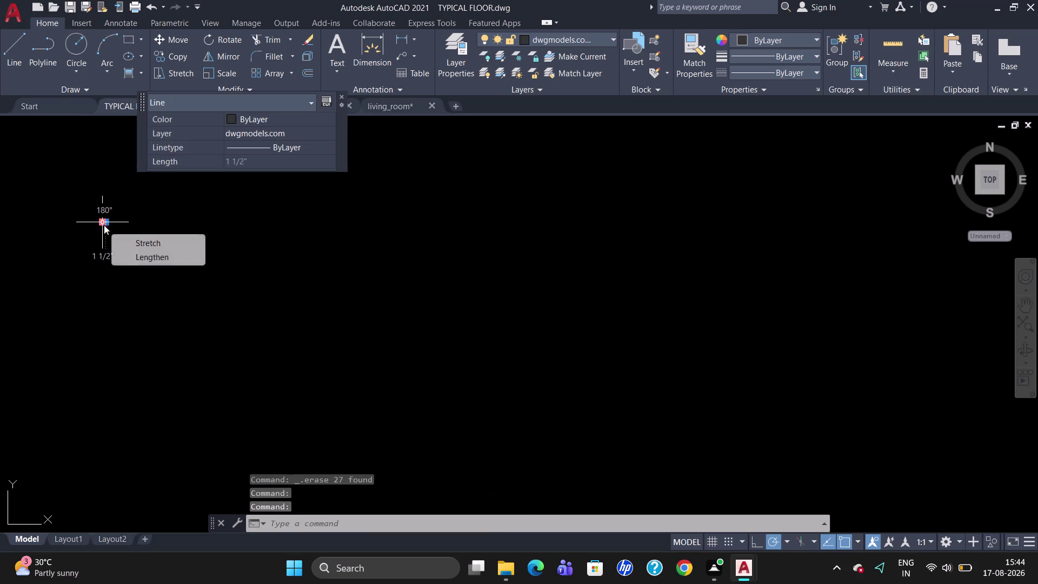
key(Delete)
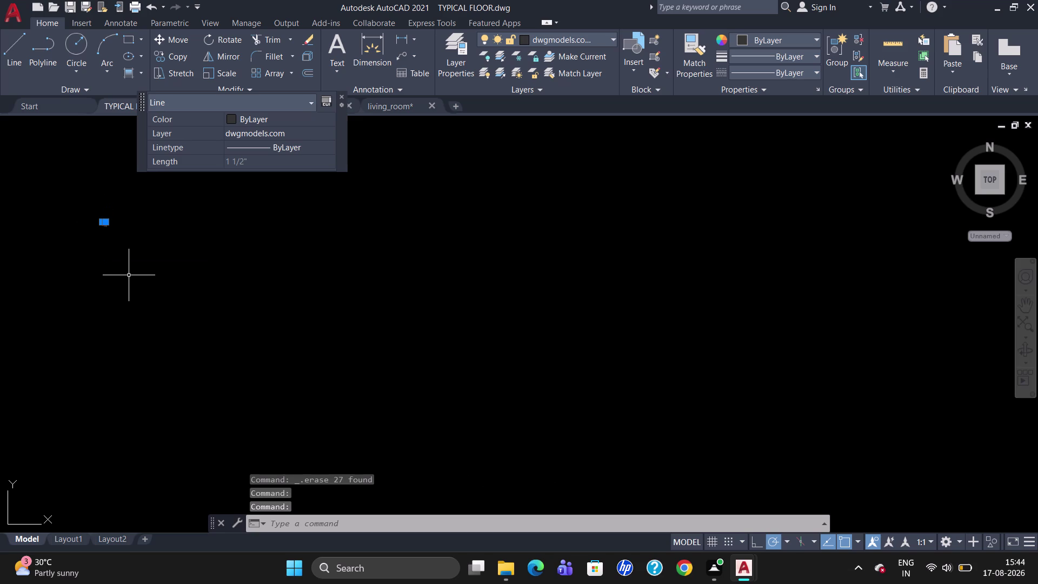
key(Delete)
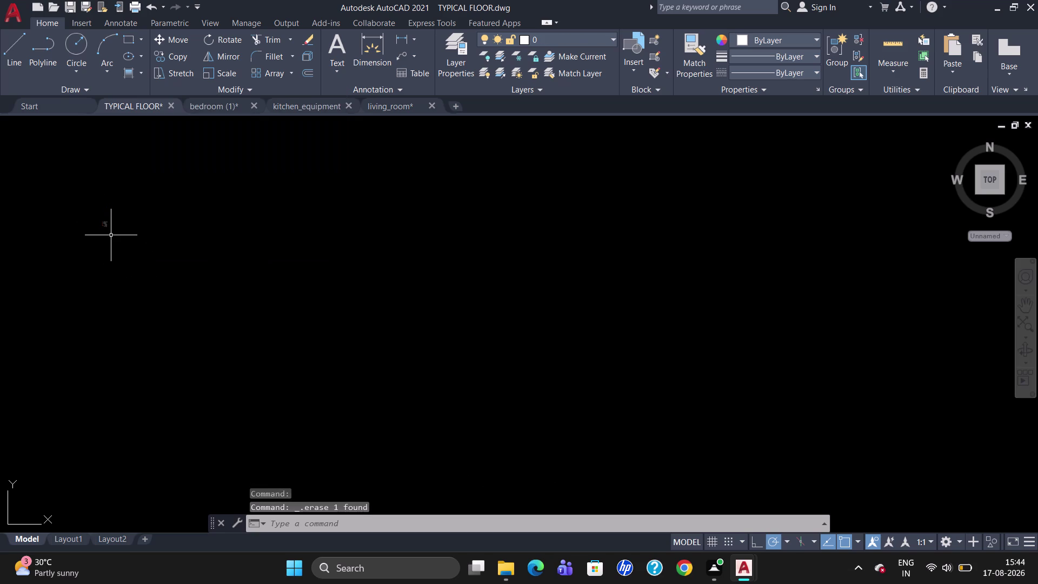
scroll(up, 3)
drag(121, 220, 35, 234)
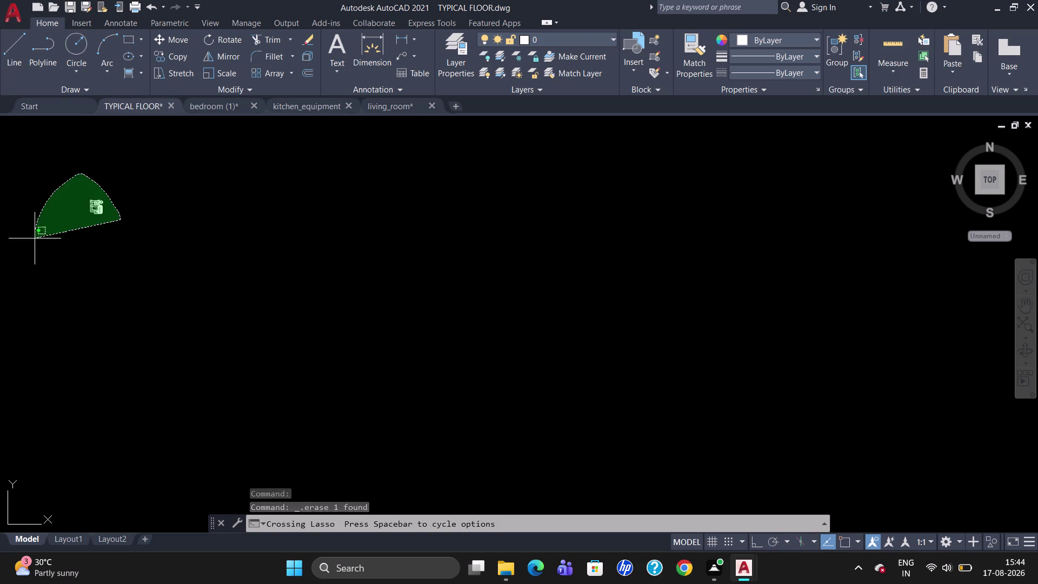
drag(35, 235, 40, 262)
key(Delete)
Zoom back to the plan and open the DesignCenter block library (Ctrl+2).
scroll(down, 3)
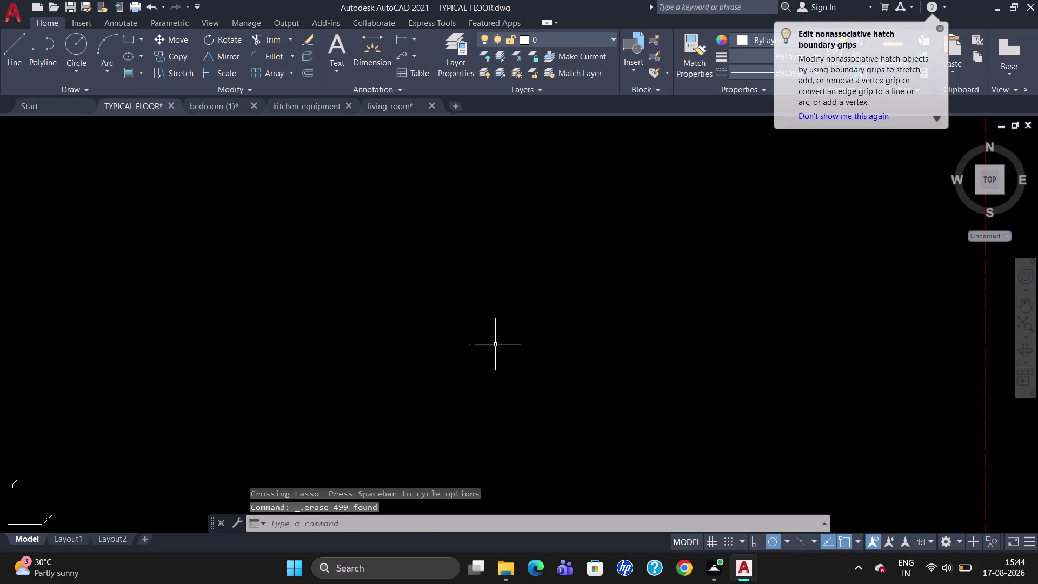
scroll(down, 3)
scroll(up, 3)
scroll(down, 3)
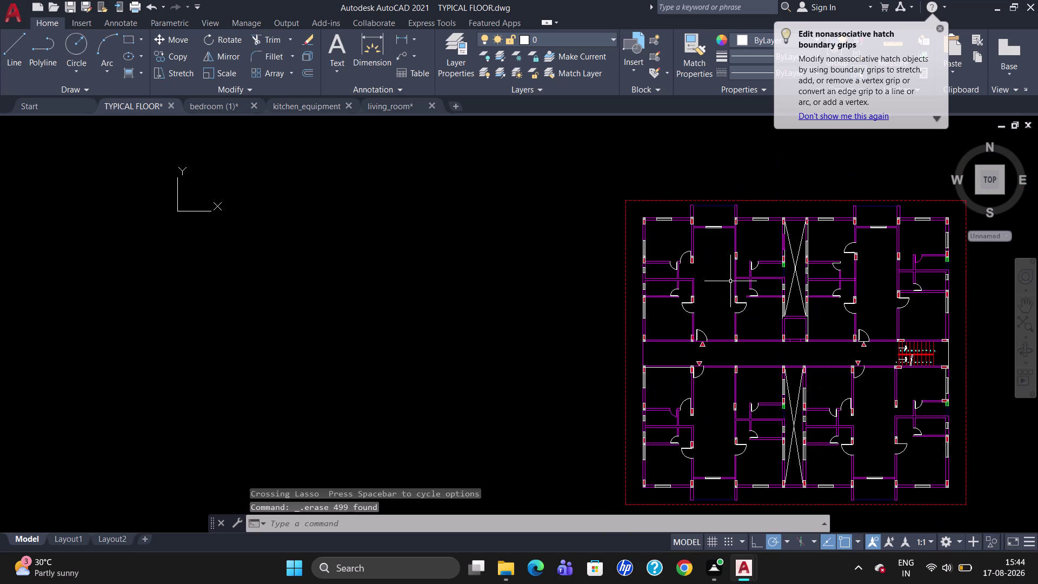
scroll(up, 3)
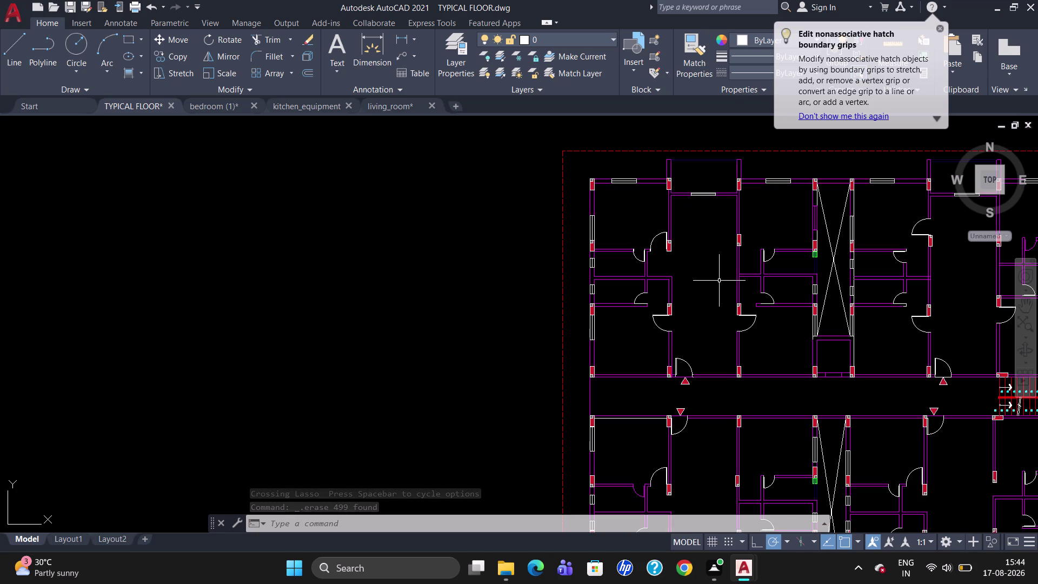
key(ctrl+2)
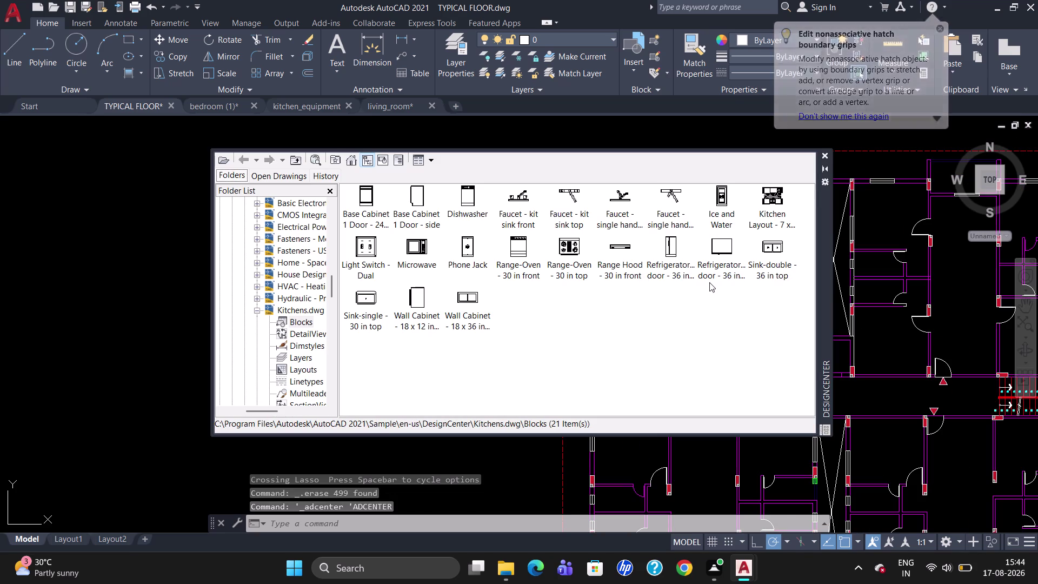
Show the blocks inside Home - Space Planner.dwg in DesignCenter.
click(294, 275)
click(286, 264)
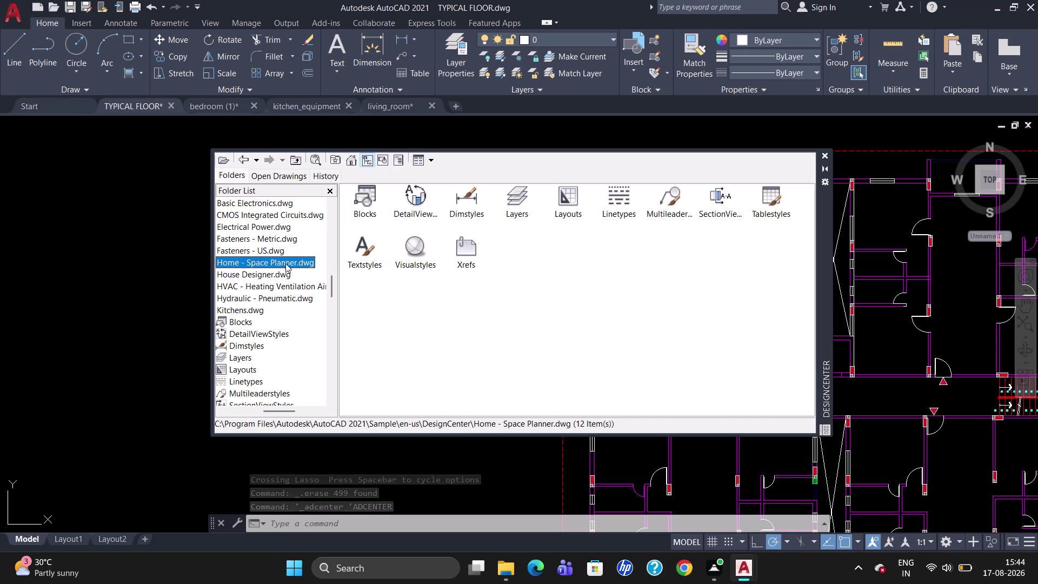
double_click(375, 203)
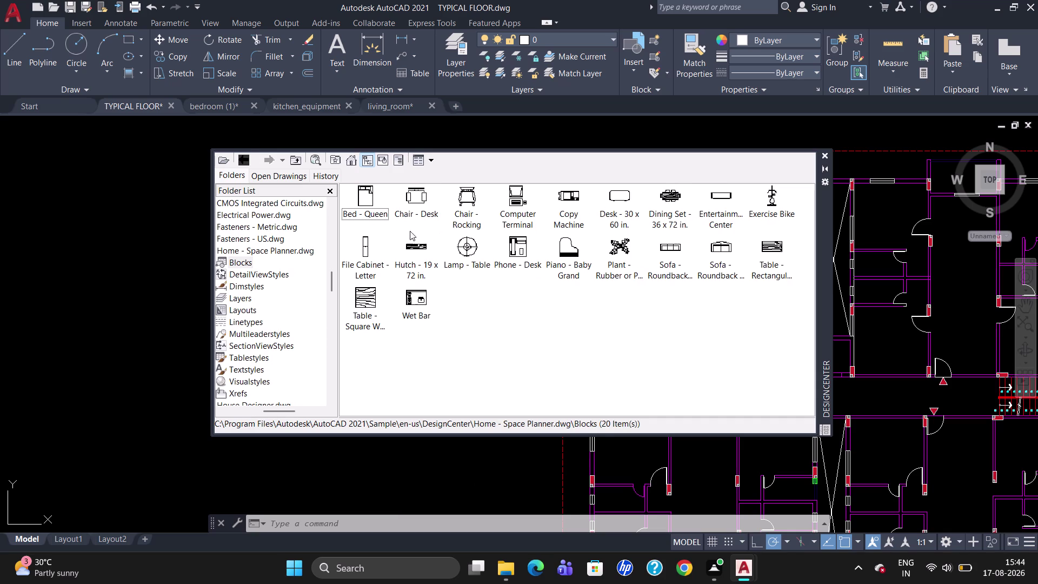
Drop Bed - Queen, Chair - Rocking and Dining Set - 36 x 72 in. beside the plan.
drag(364, 211, 131, 218)
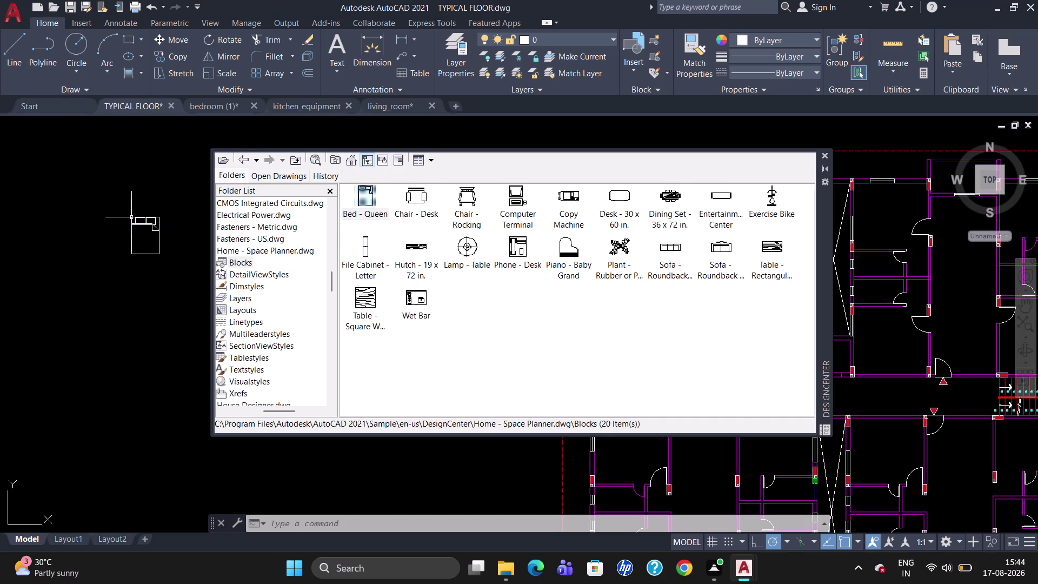
drag(468, 198, 423, 254)
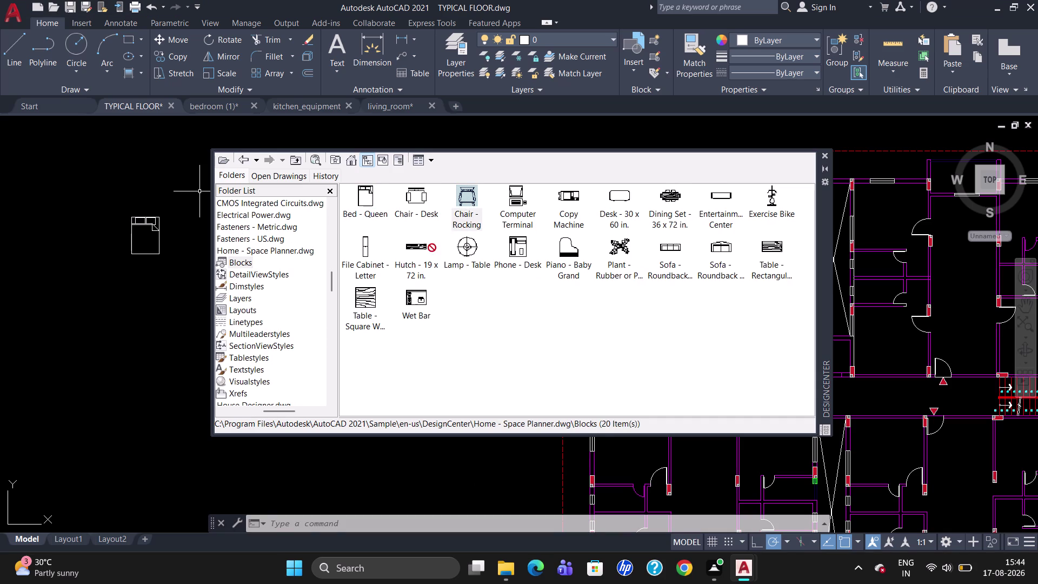
drag(422, 255, 129, 321)
drag(672, 197, 348, 385)
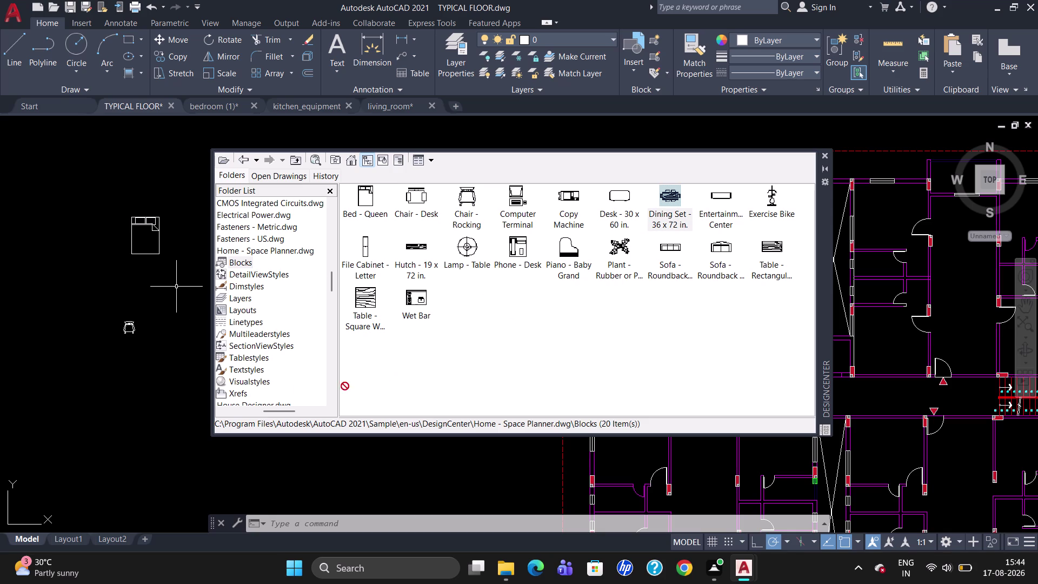
drag(348, 385, 139, 404)
key(Escape)
click(824, 156)
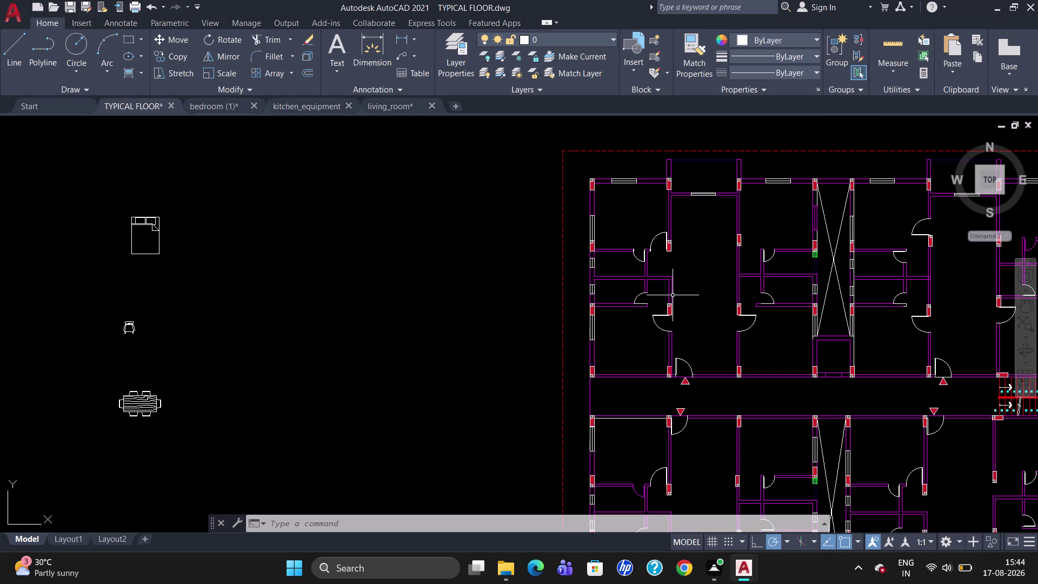
Select the queen bed and start a copy, then cancel it.
click(152, 224)
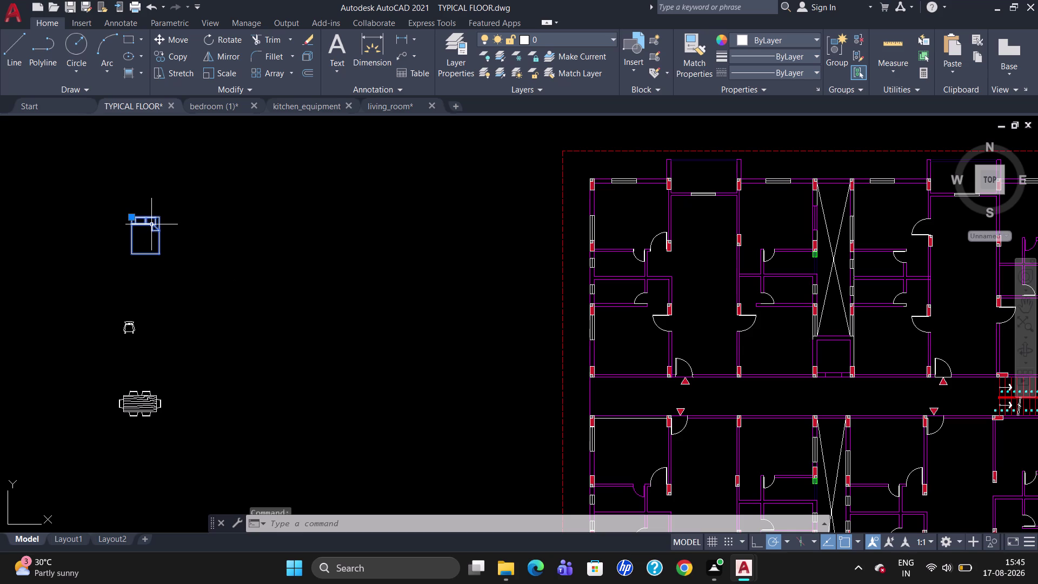
text(CO)
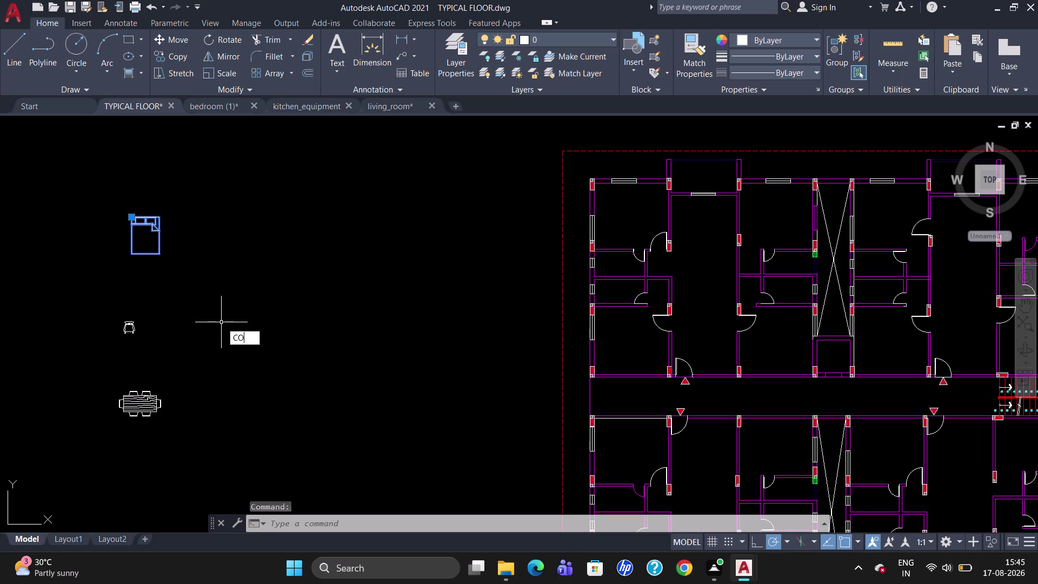
key(Return)
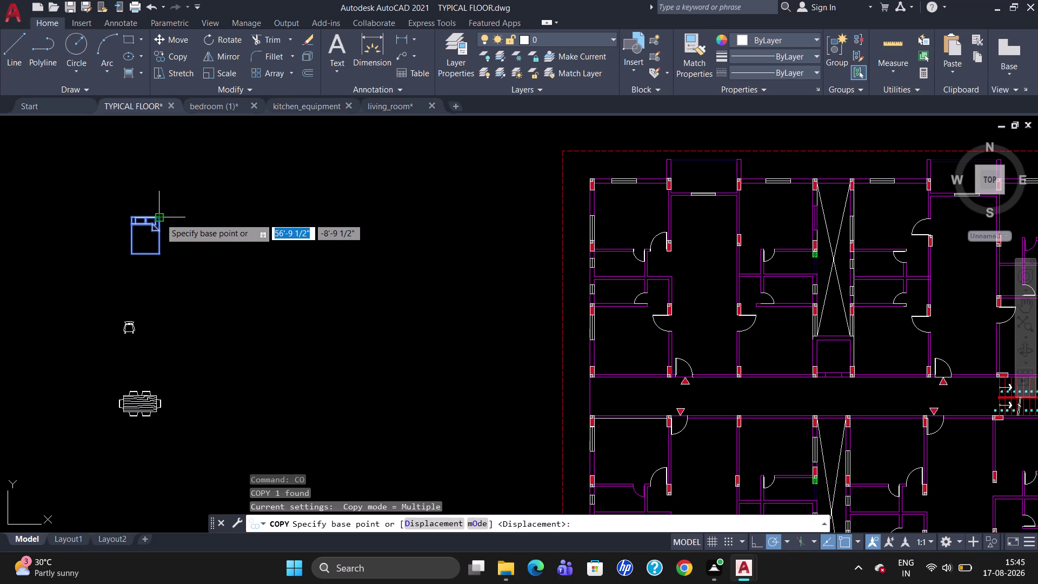
key(Escape)
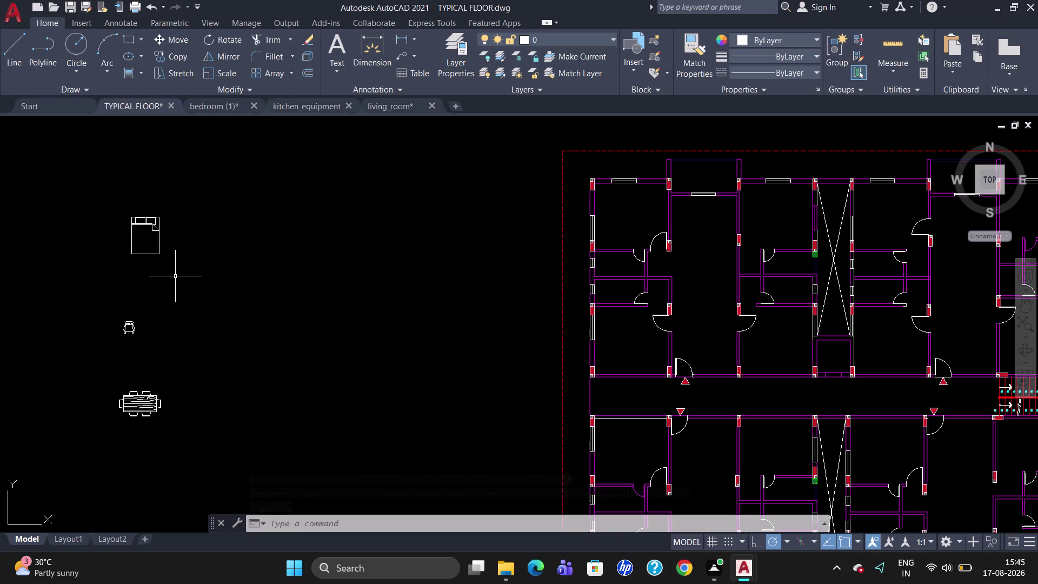
Copy the queen bed from its top corner into the top-left bedroom.
text(CO)
key(Return)
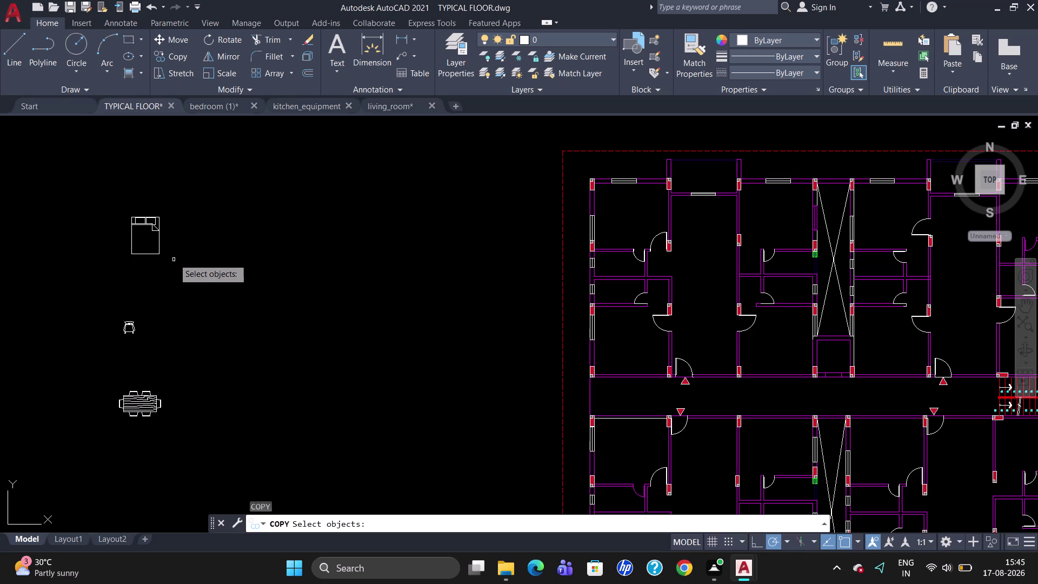
click(157, 238)
click(158, 239)
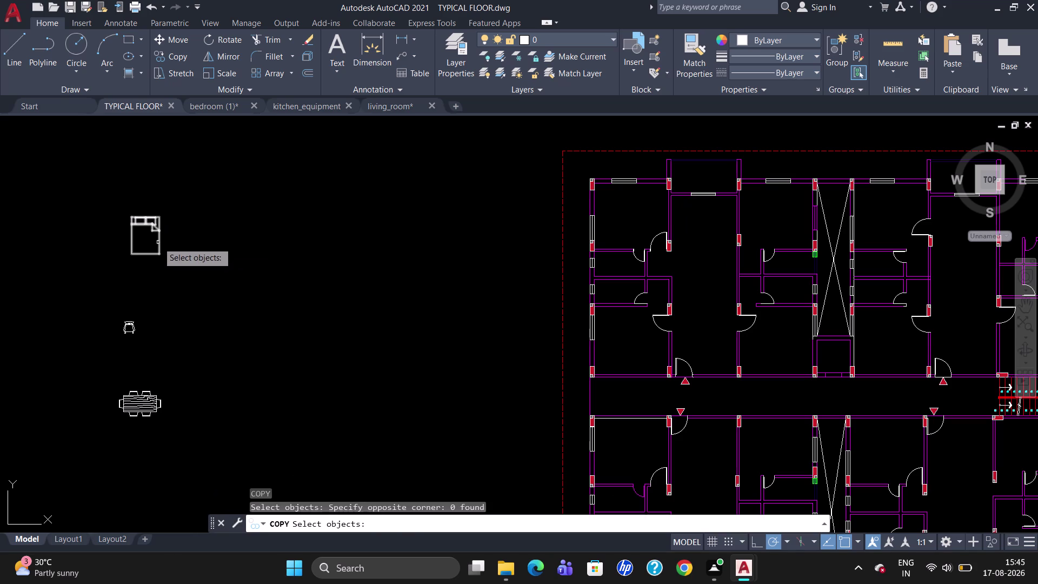
click(159, 241)
key(Return)
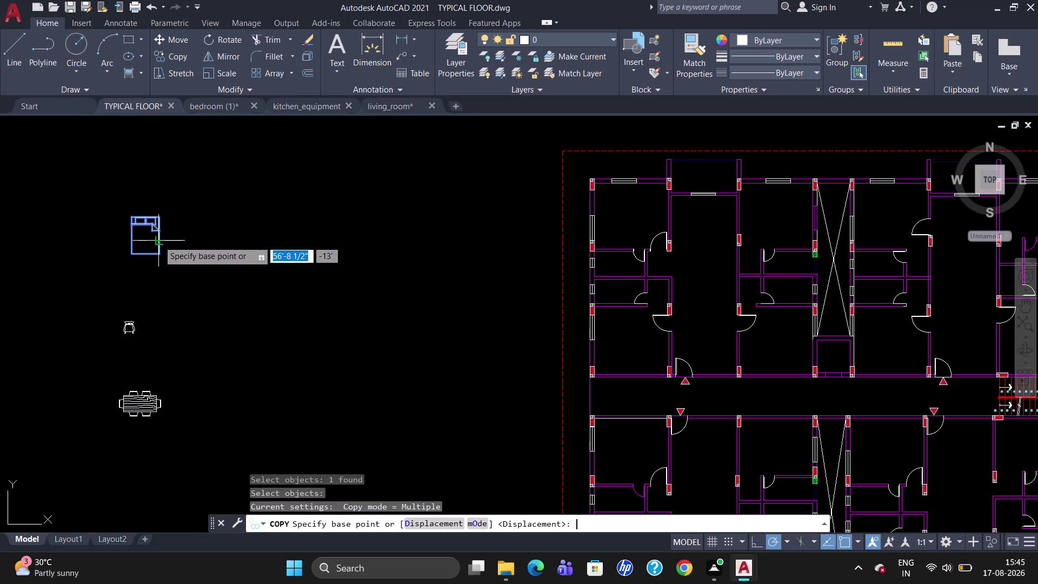
click(160, 213)
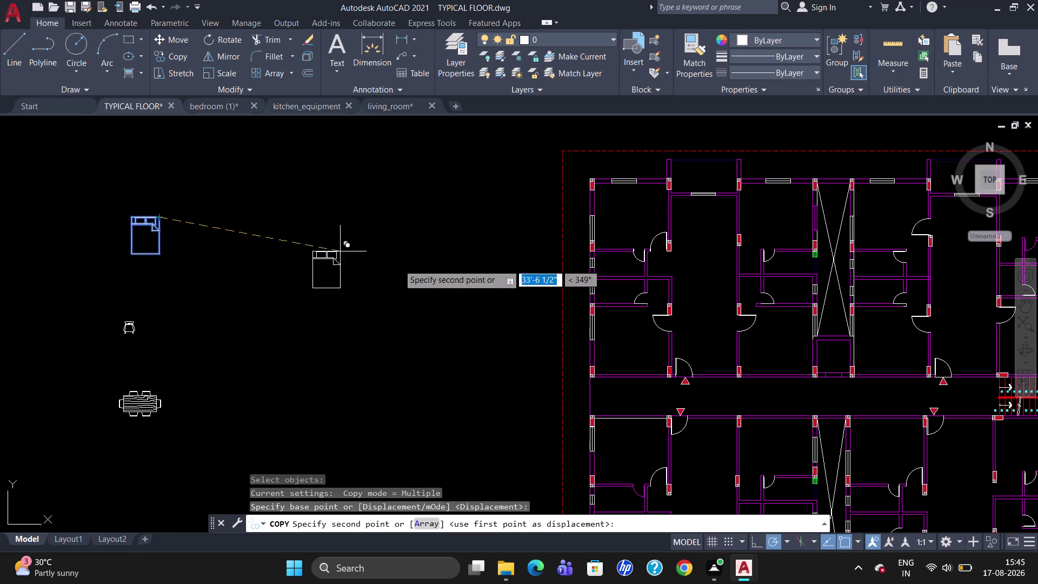
scroll(up, 3)
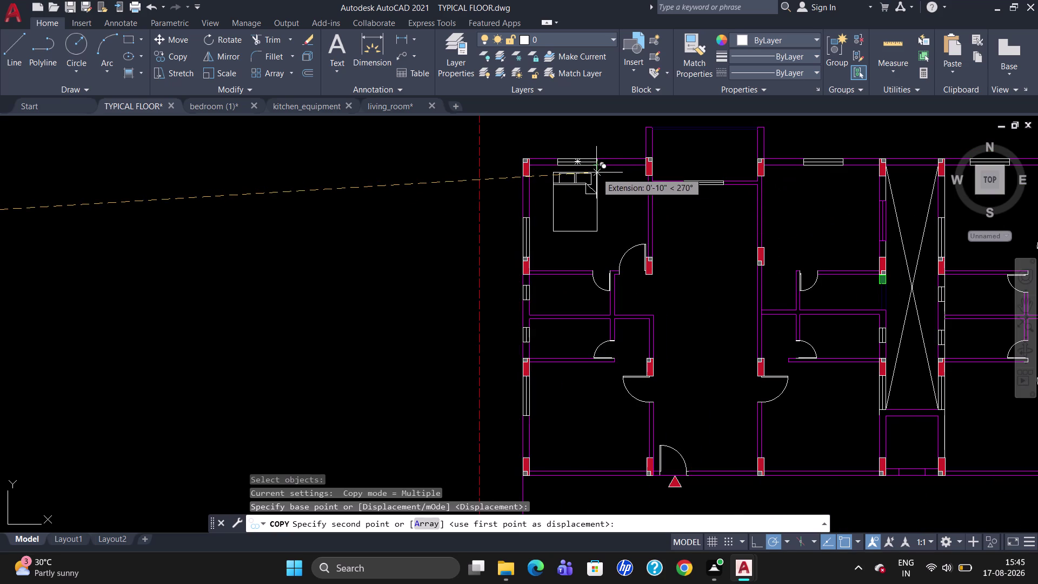
click(589, 167)
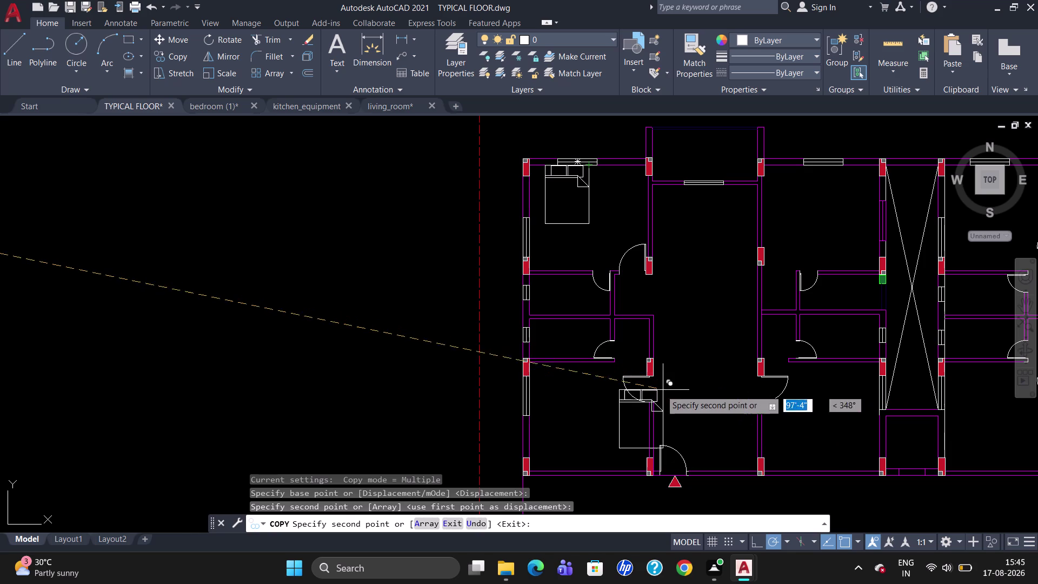
Place a second queen bed copy in the lower-left bedroom and end COPY.
scroll(down, 3)
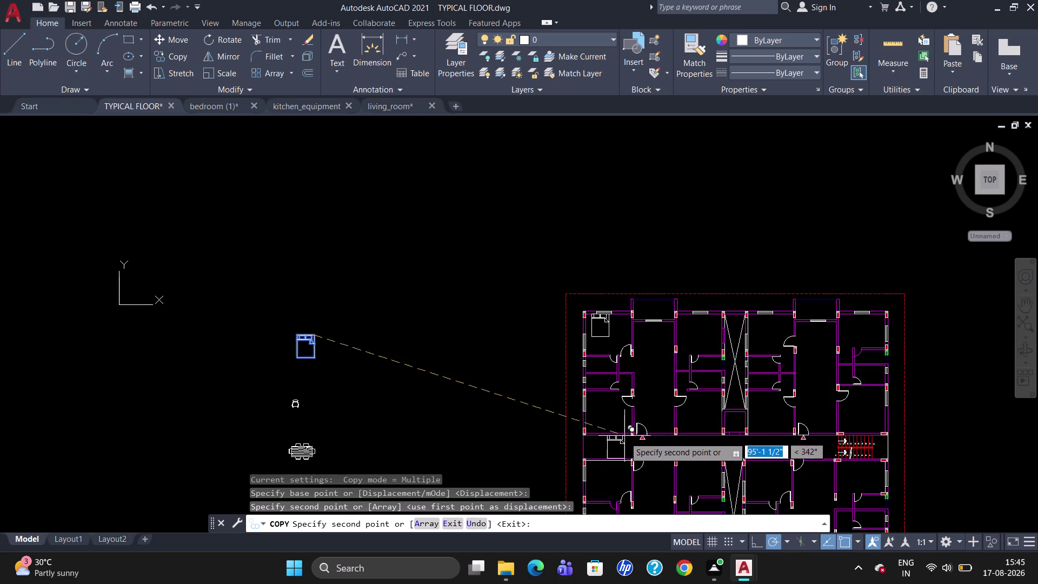
scroll(up, 3)
scroll(down, 3)
scroll(up, 3)
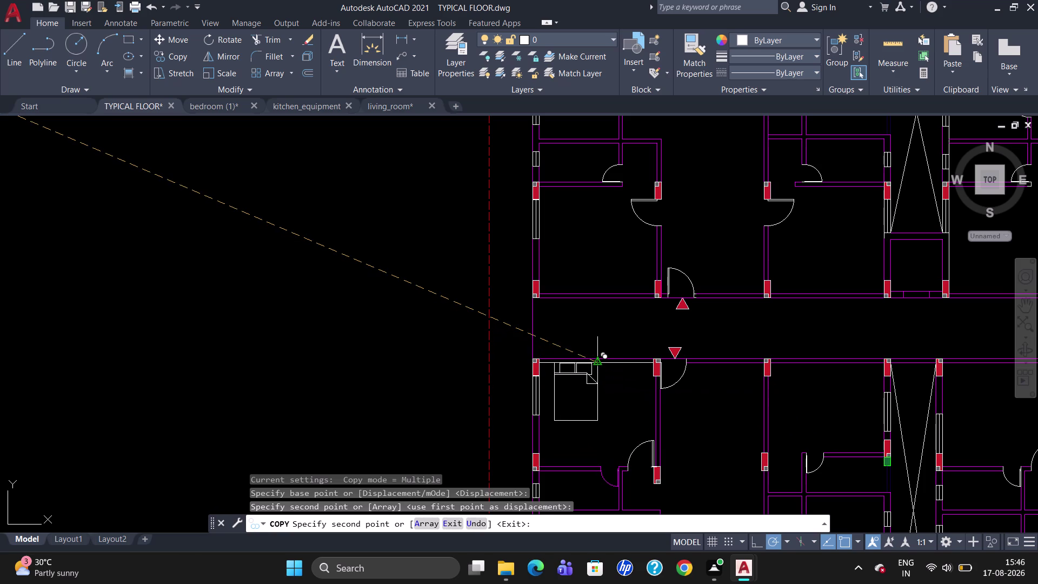
click(601, 364)
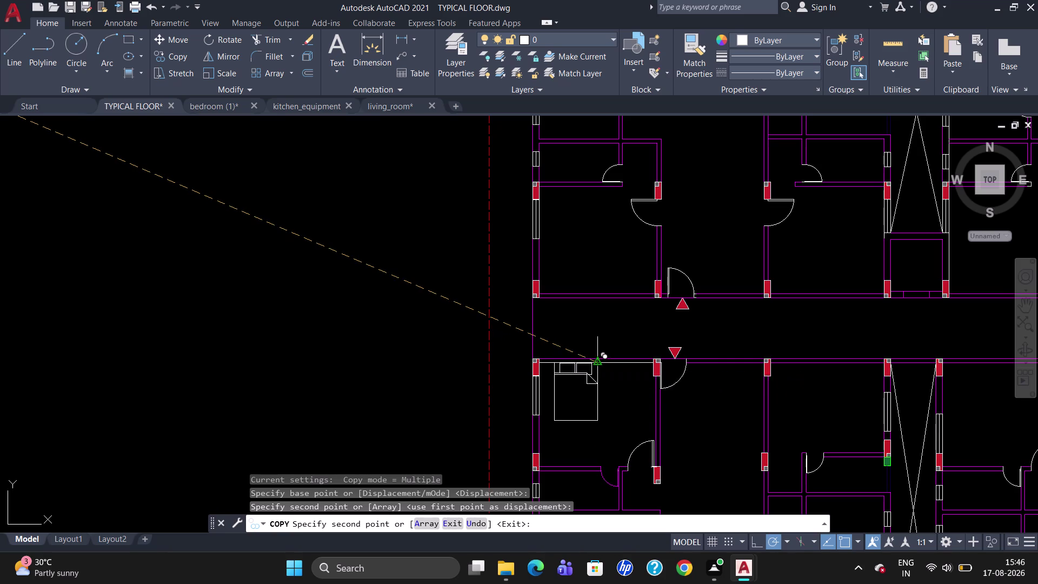
key(Escape)
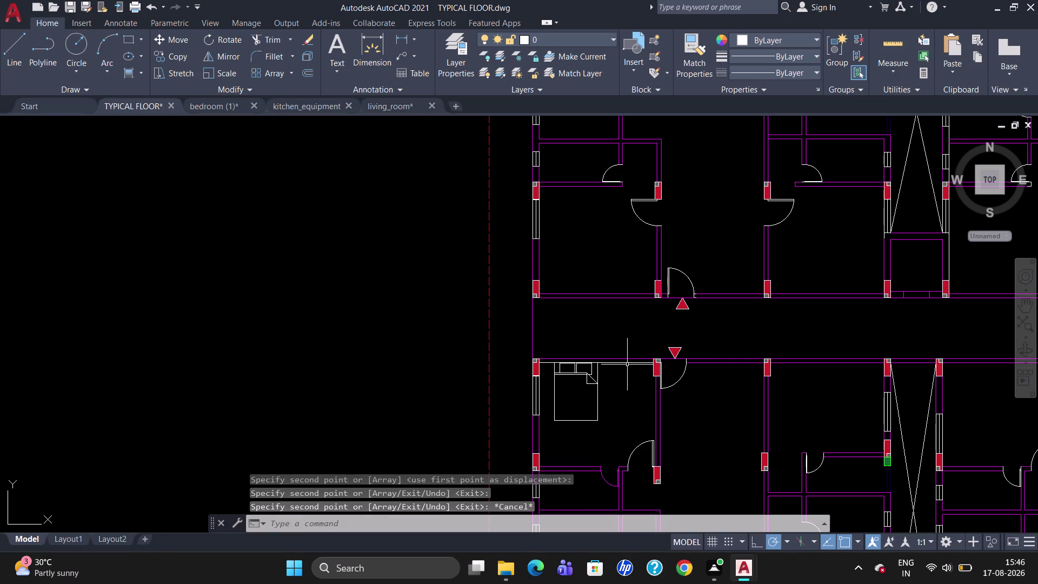
Put the wall line above the bed on Layer1 and zoom out.
click(627, 364)
click(585, 41)
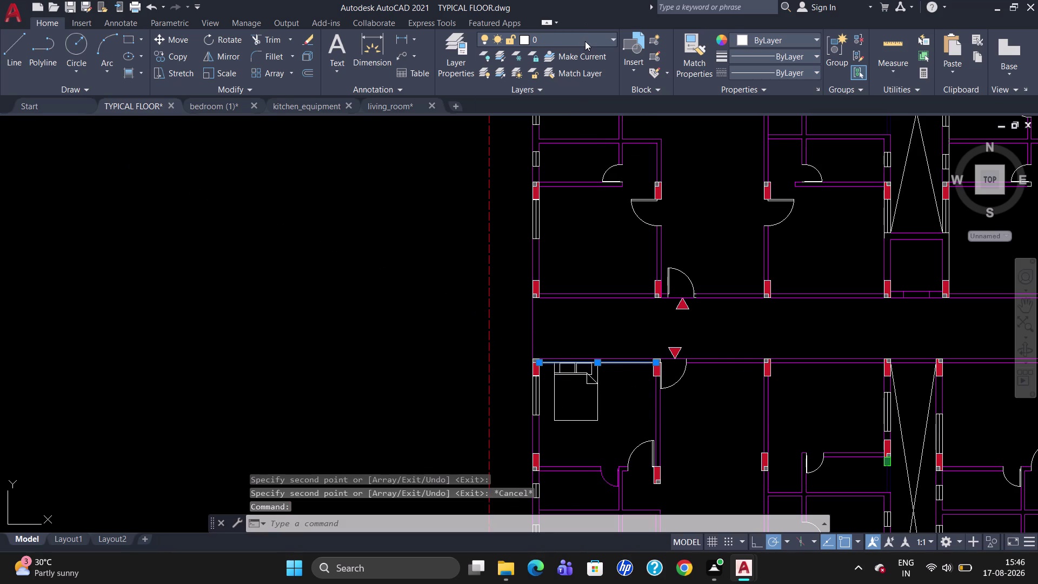
click(571, 138)
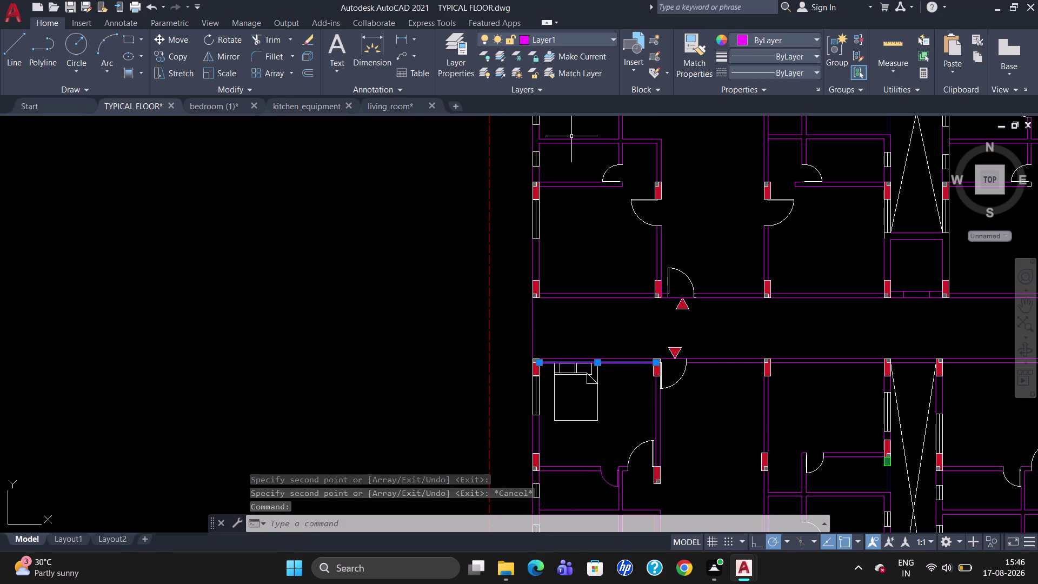
key(Escape)
scroll(down, 3)
scroll(up, 3)
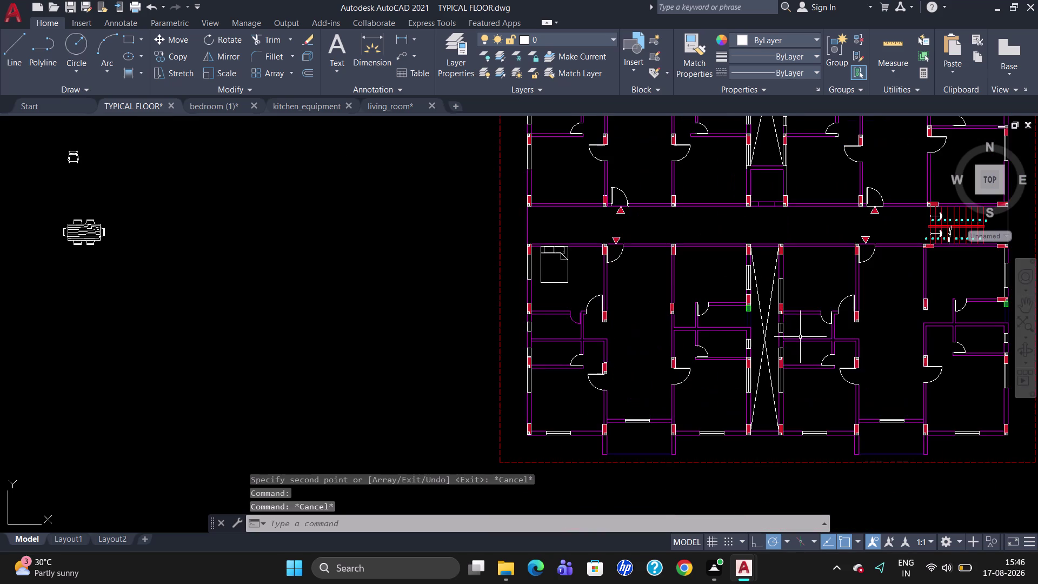
scroll(down, 3)
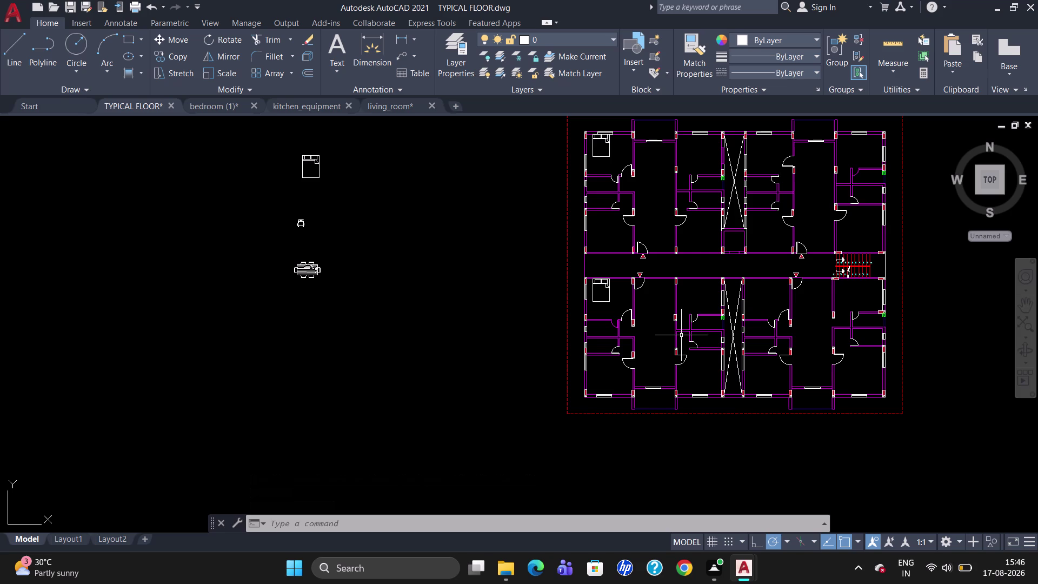
Start copying the top-left bed (CO) with its headboard midpoint as base point.
click(608, 150)
text(CO)
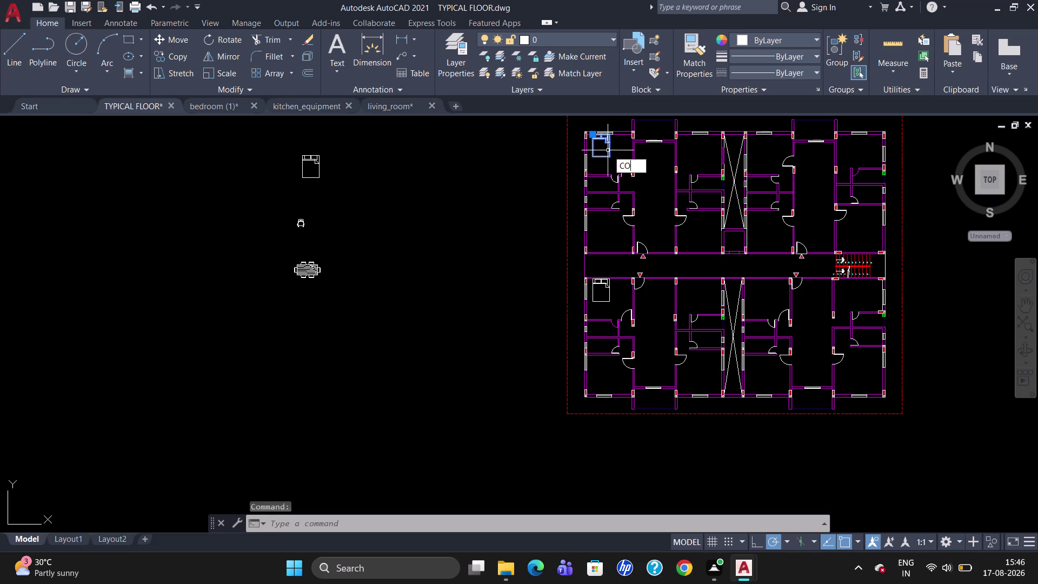
key(Return)
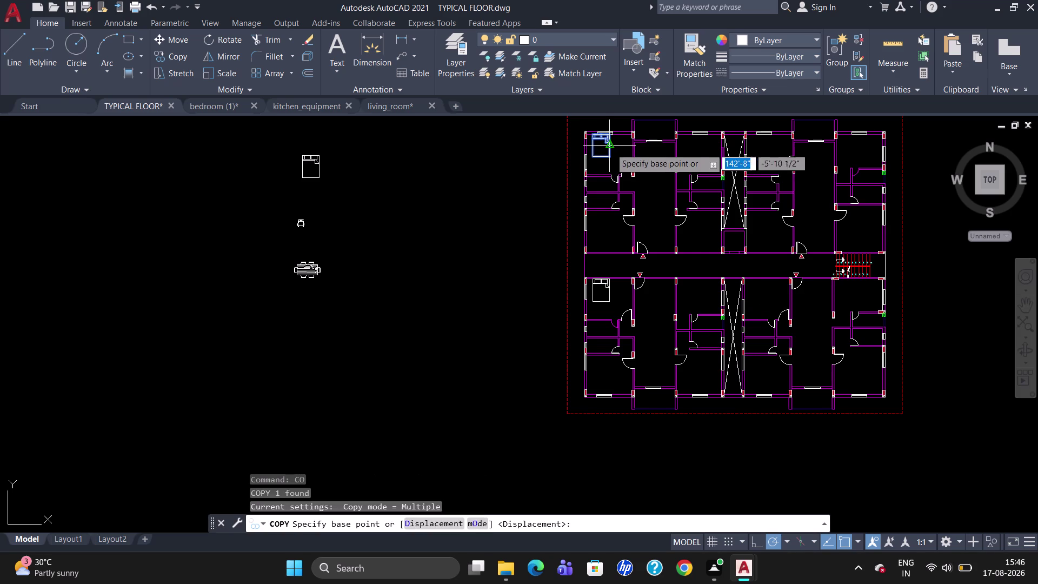
scroll(up, 3)
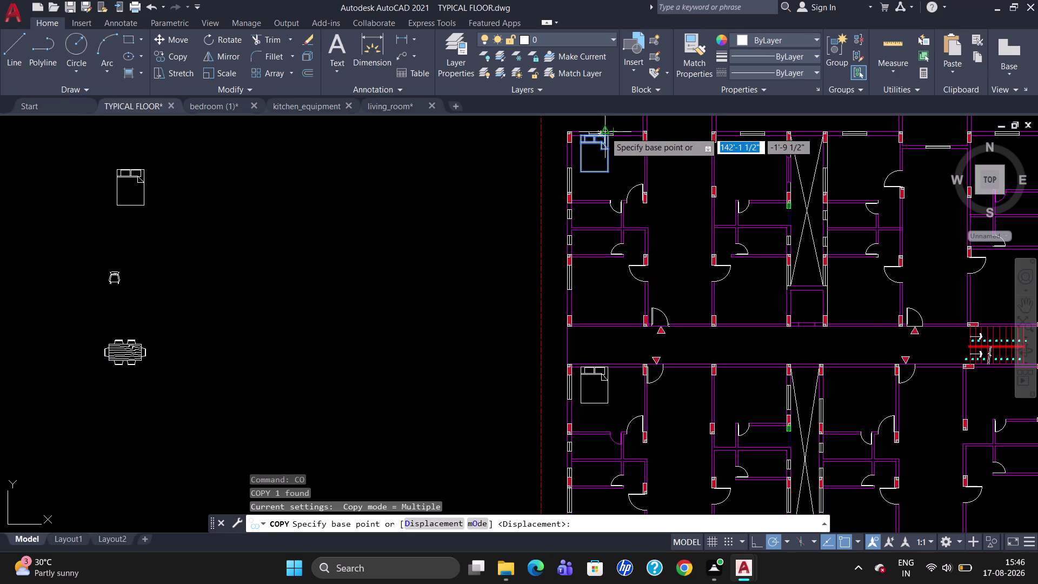
scroll(up, 3)
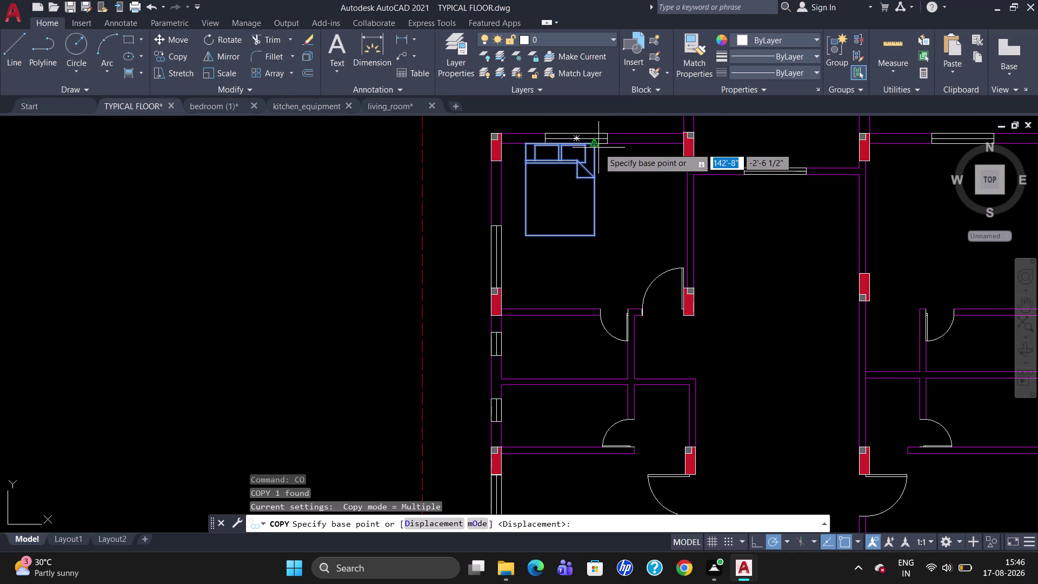
scroll(up, 3)
click(583, 149)
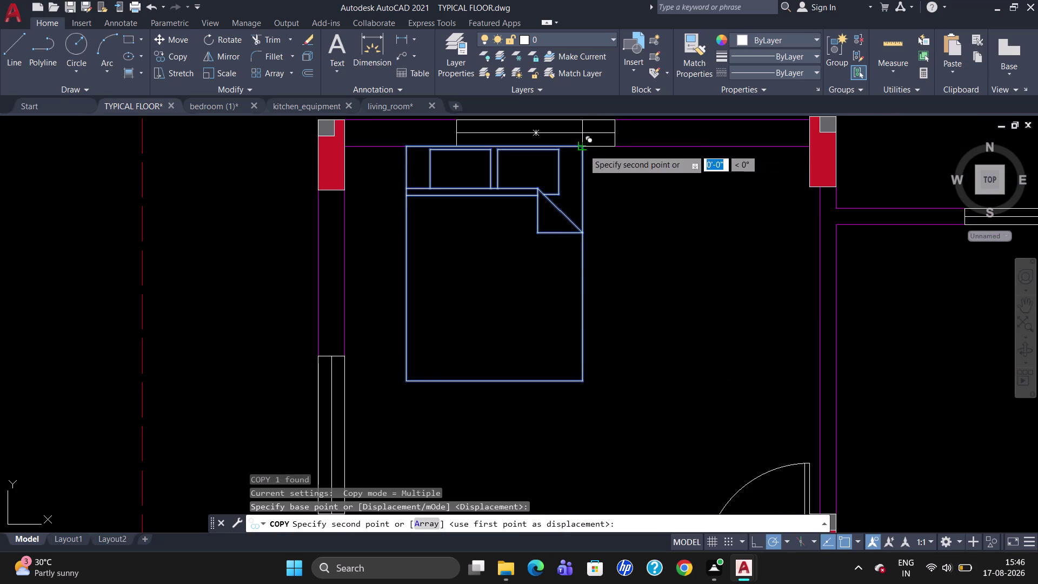
scroll(down, 3)
scroll(up, 3)
scroll(down, 3)
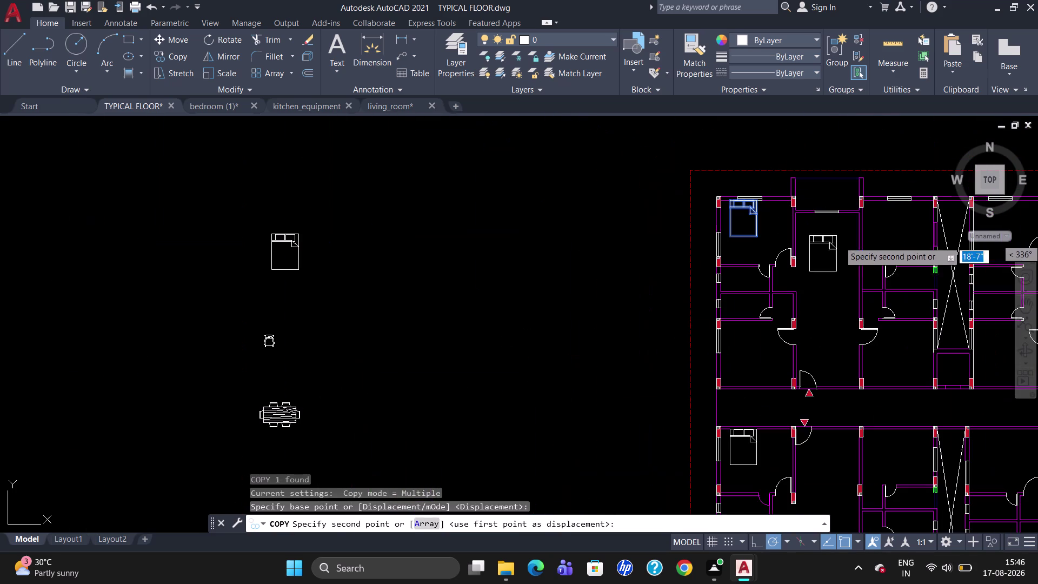
scroll(down, 3)
scroll(up, 3)
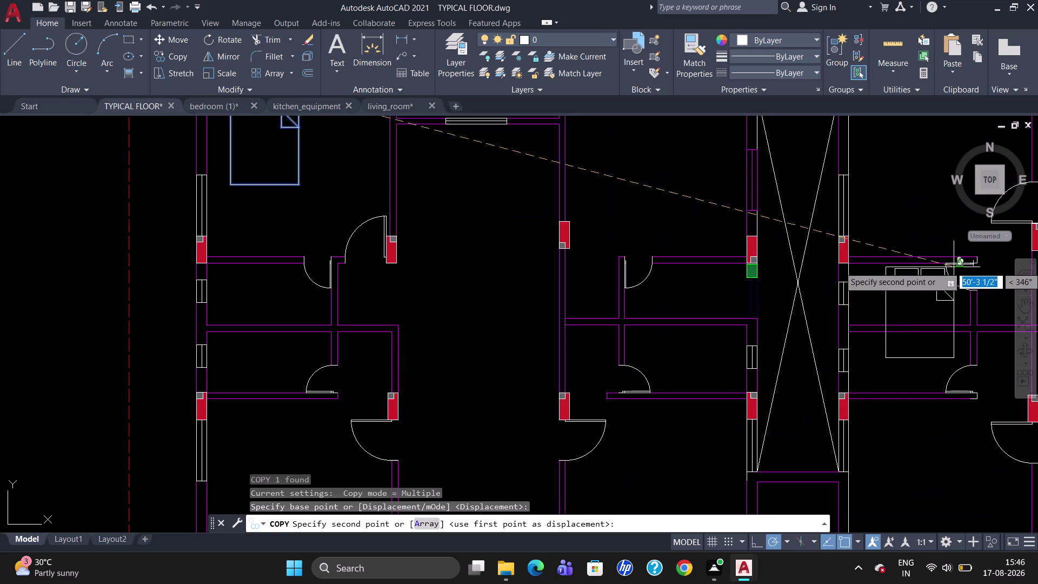
scroll(down, 3)
scroll(down, 3)
scroll(up, 3)
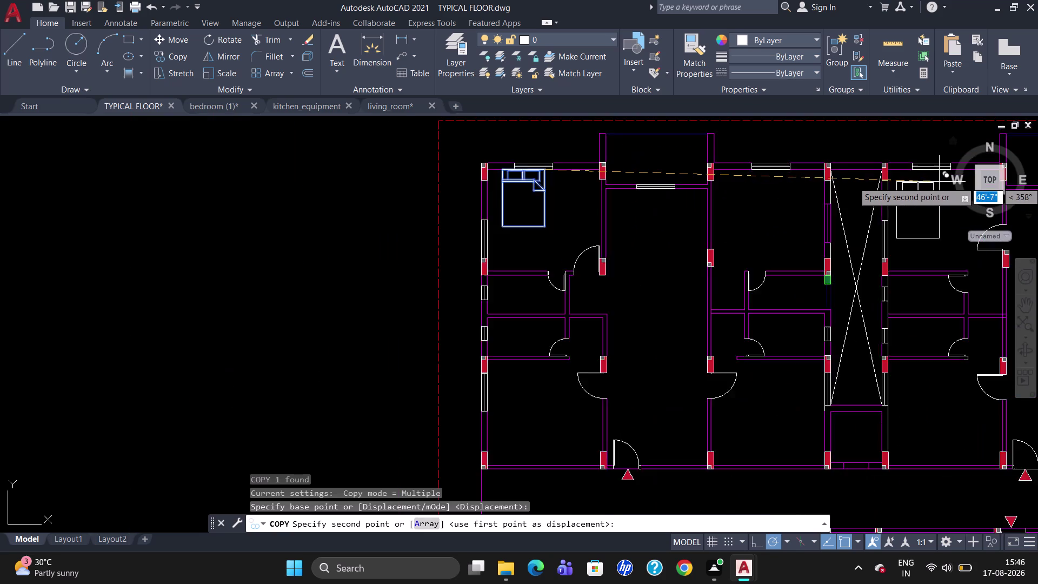
scroll(up, 3)
Place bed copies in the upper-right and lower-right bedrooms and end copying.
click(946, 162)
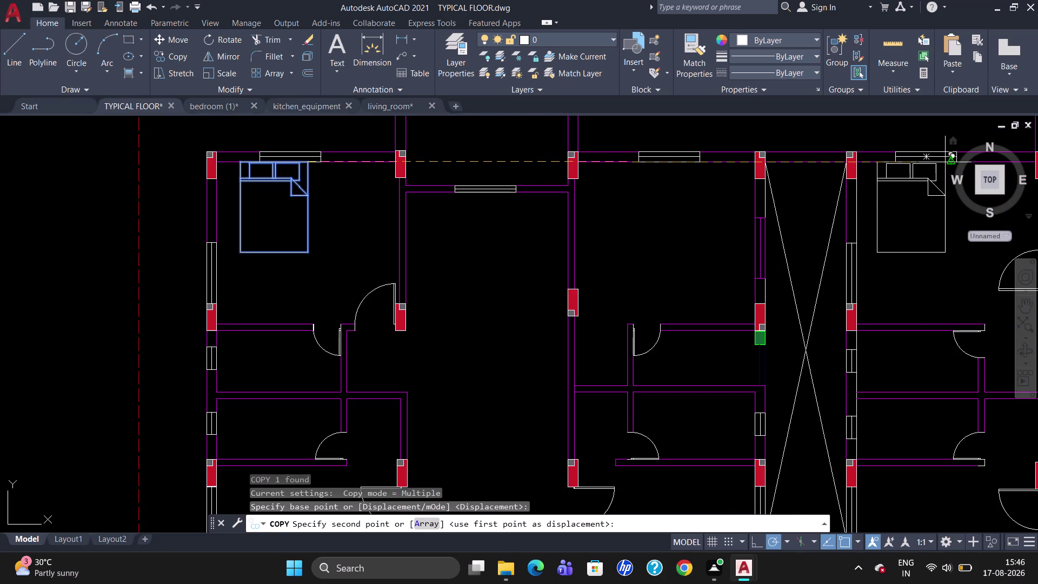
scroll(down, 3)
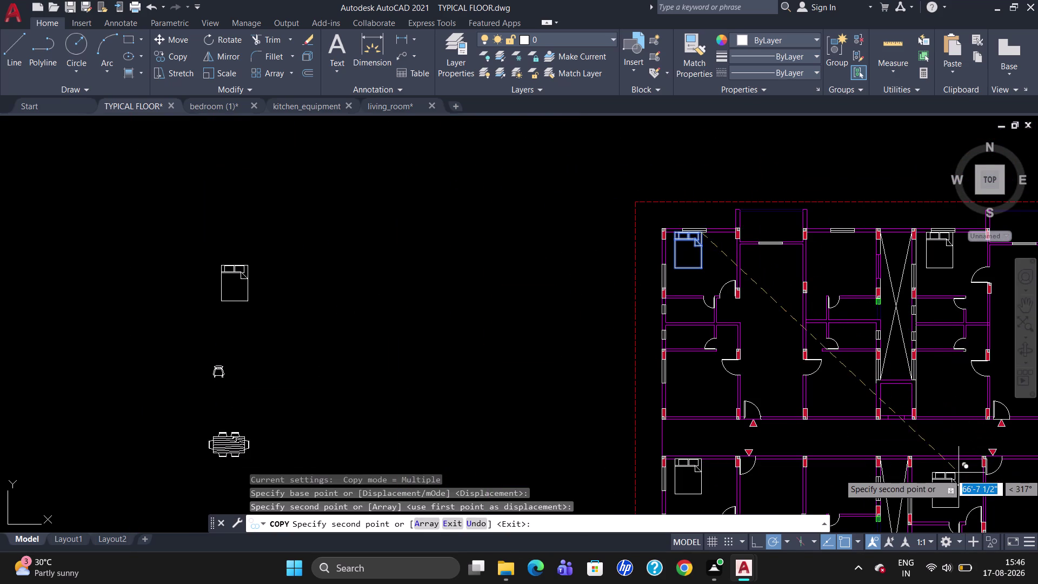
scroll(up, 3)
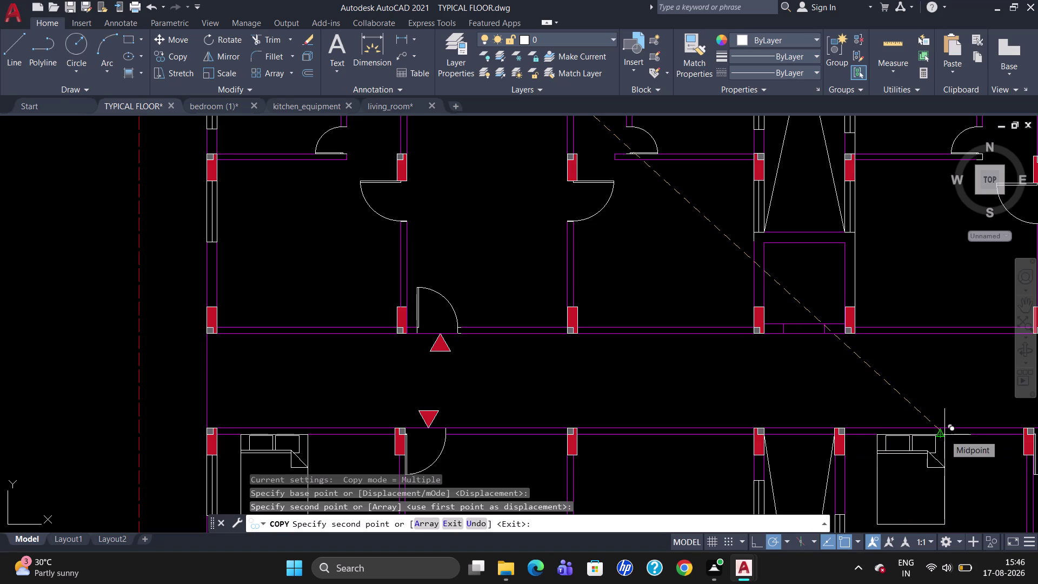
click(945, 435)
key(Escape)
scroll(down, 3)
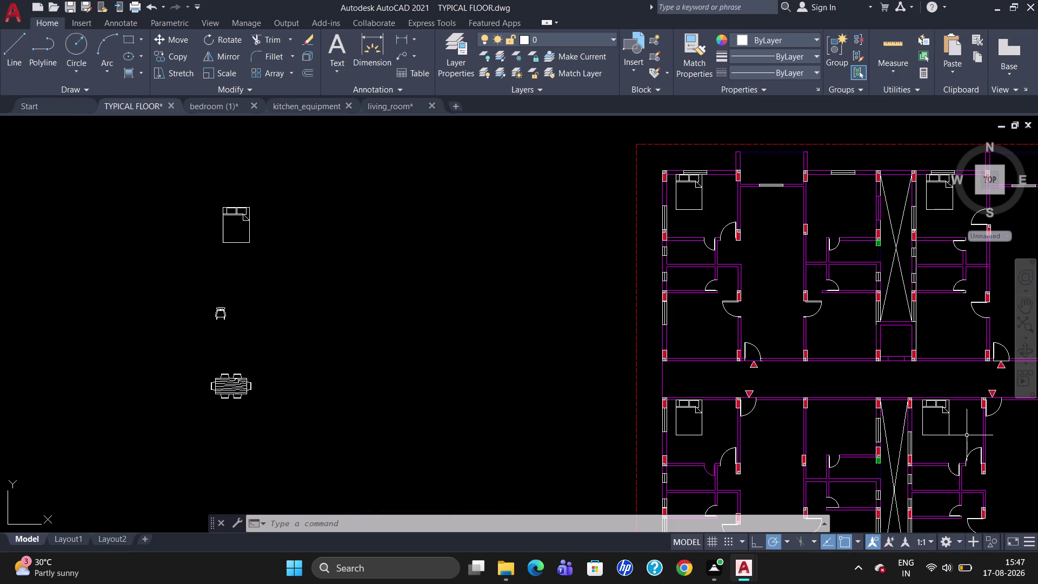
Rotate the spare queen bed 180 degrees about its headboard corner, then reselect it.
click(235, 214)
text(RO)
key(Return)
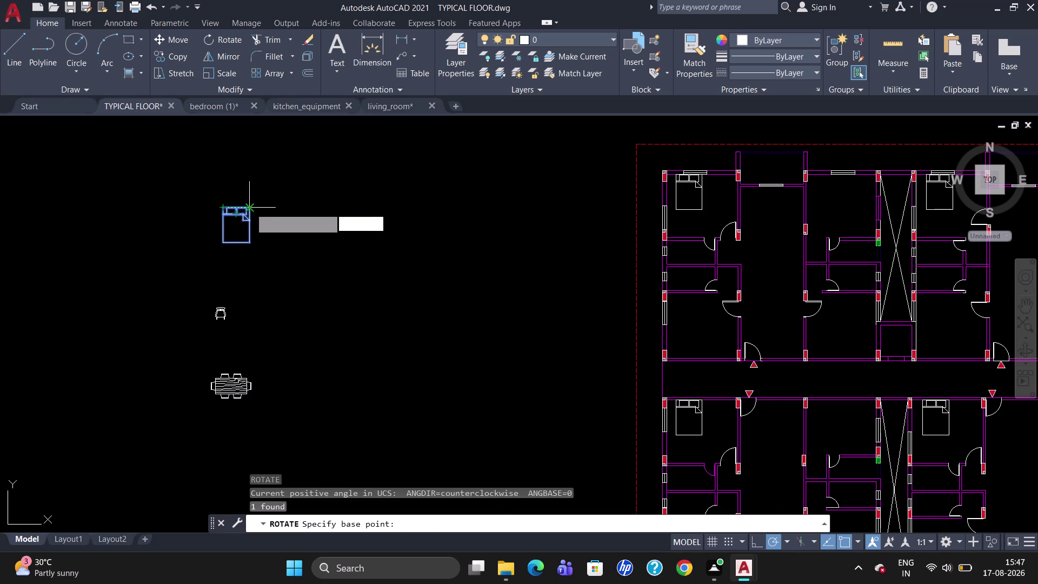
click(251, 209)
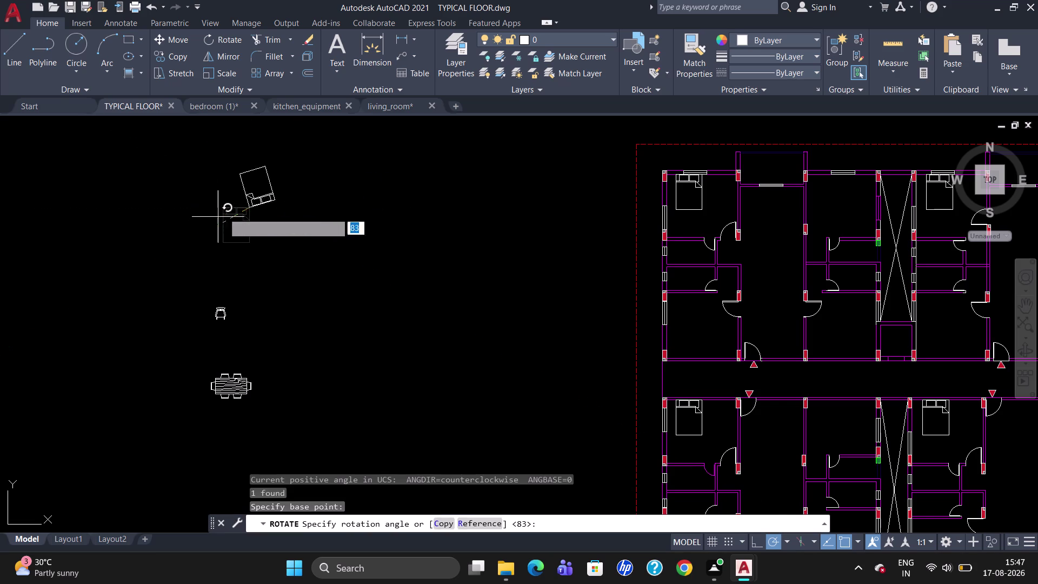
click(225, 204)
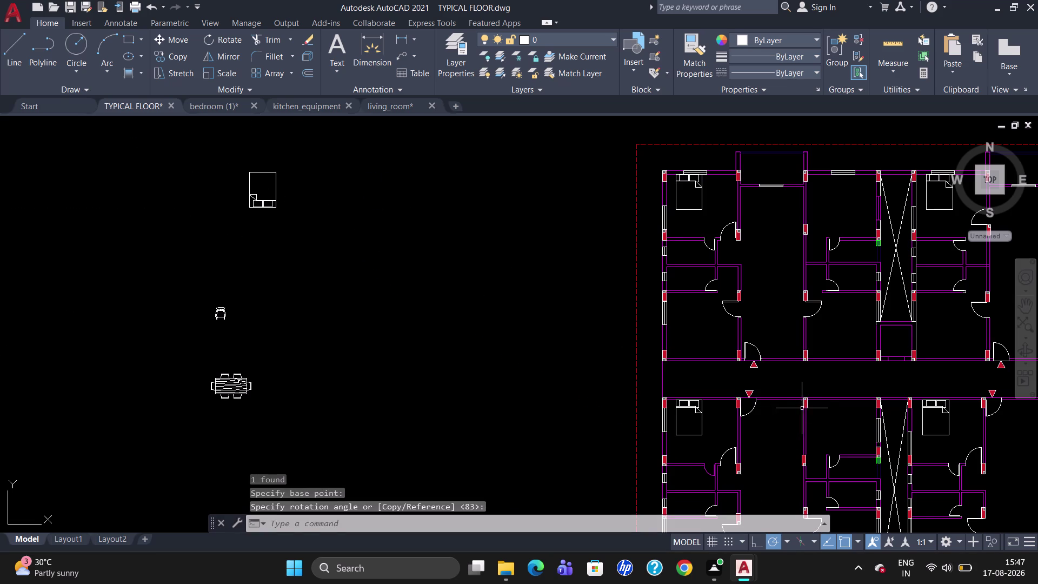
click(277, 200)
text(C)
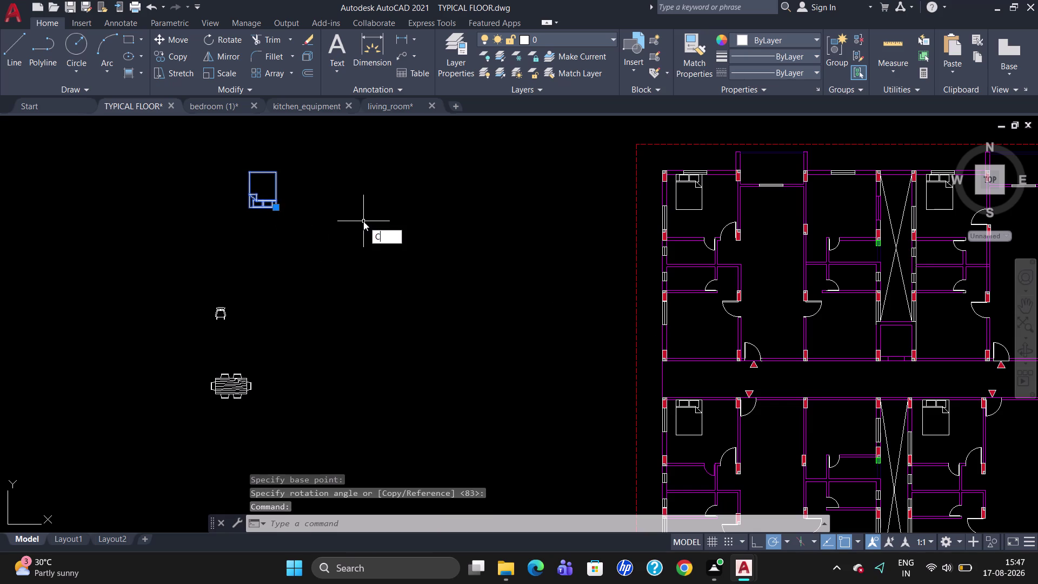
Copy the flipped queen bed from its corner into the bedroom above the corridor.
text(O)
key(Return)
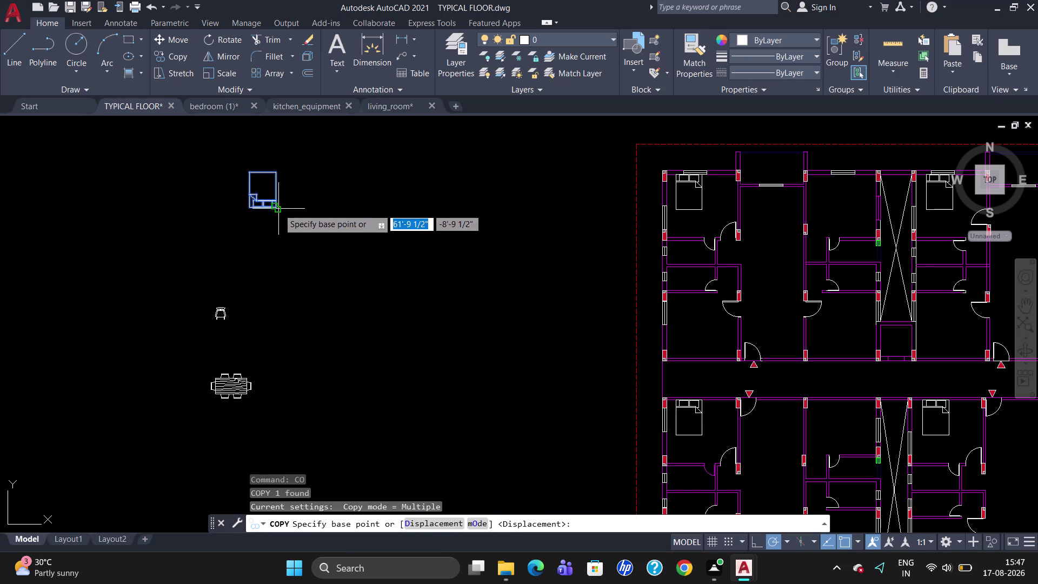
click(274, 209)
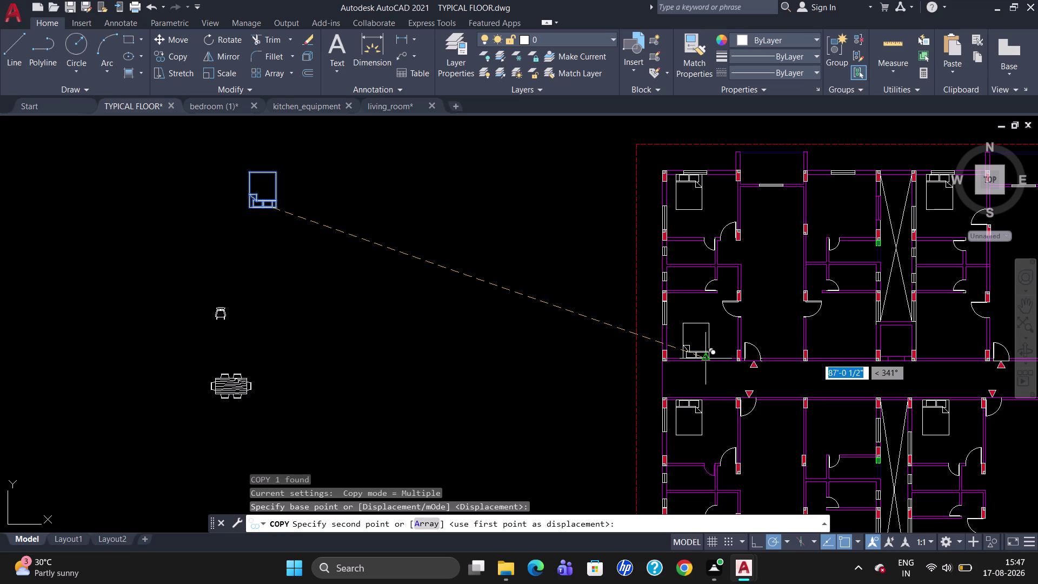
scroll(up, 3)
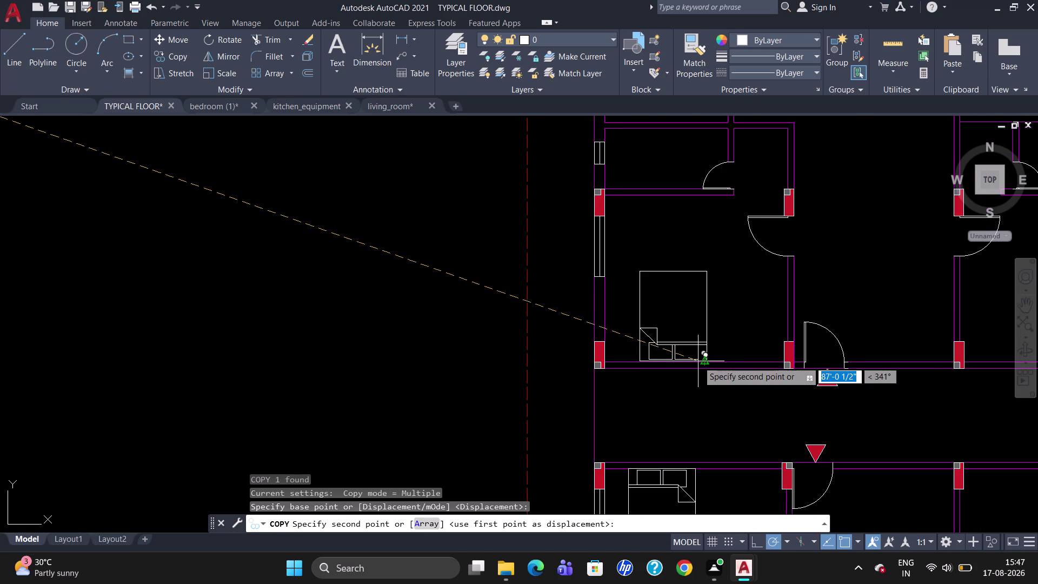
scroll(up, 3)
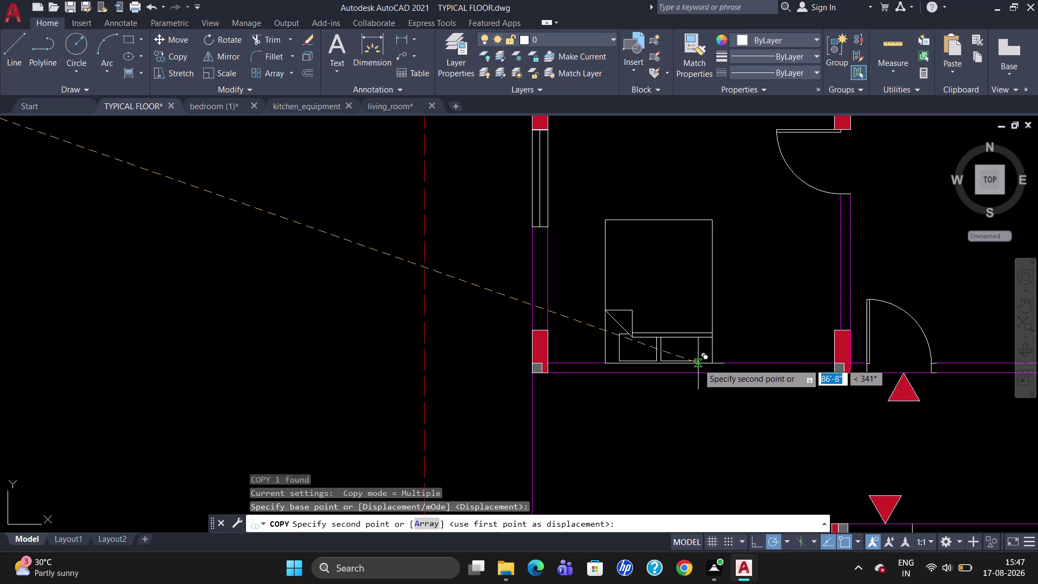
click(698, 363)
Place another flipped bed copy in a bedroom further along the corridor.
scroll(down, 3)
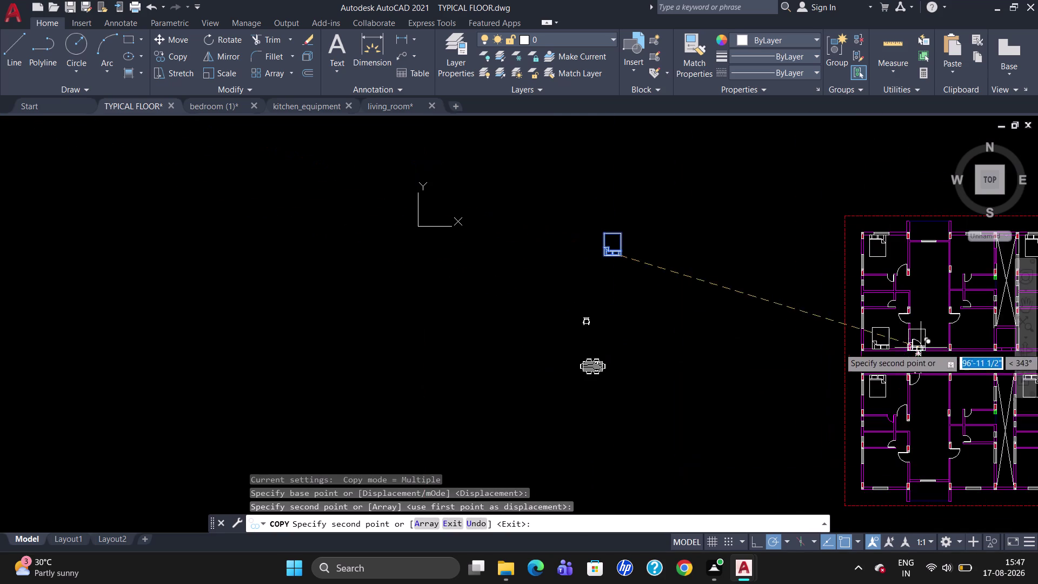
scroll(up, 3)
scroll(down, 3)
scroll(up, 3)
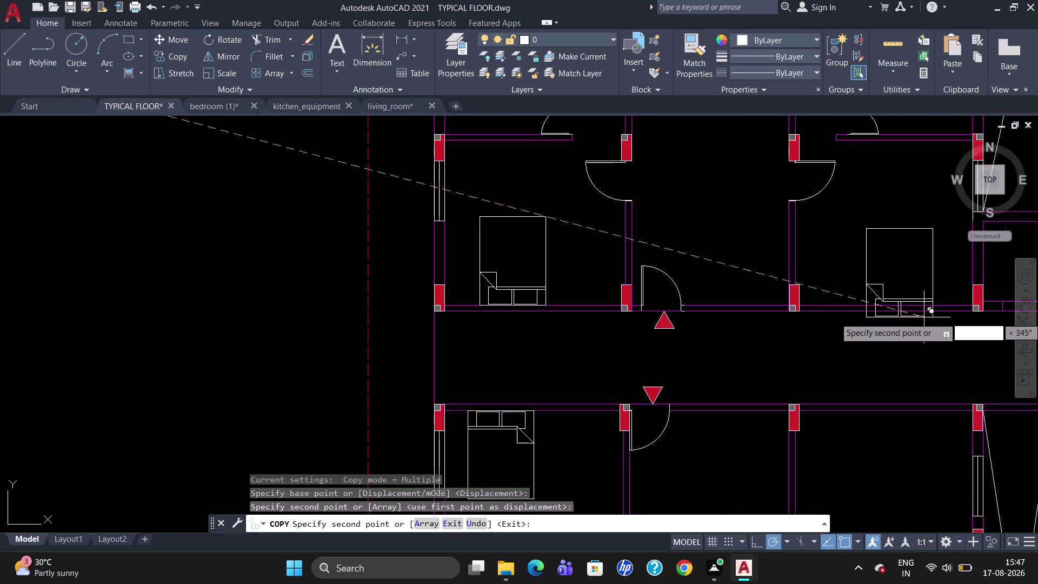
scroll(up, 3)
scroll(down, 3)
scroll(down, 3)
scroll(up, 3)
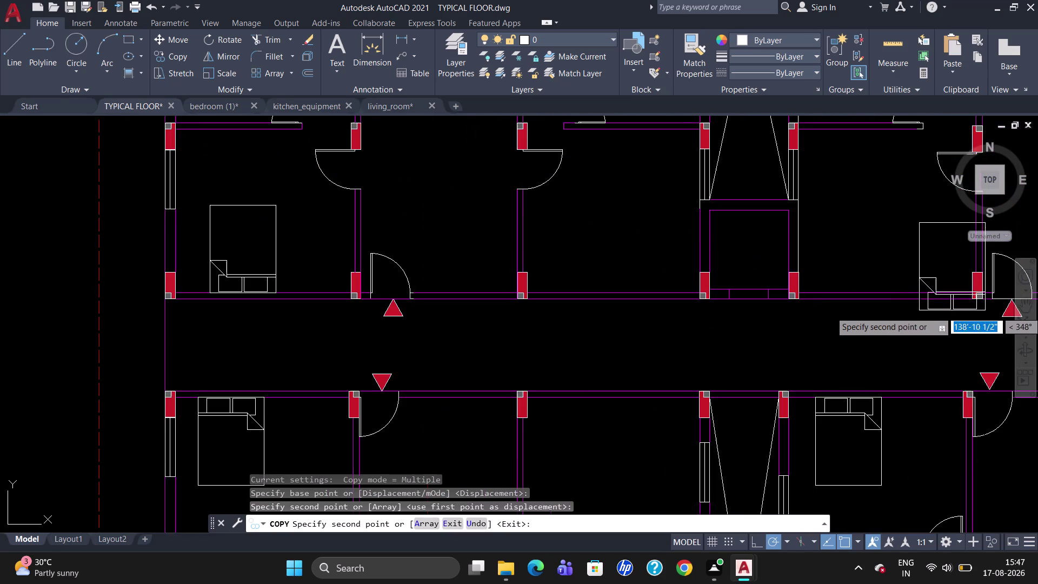
scroll(down, 3)
scroll(up, 3)
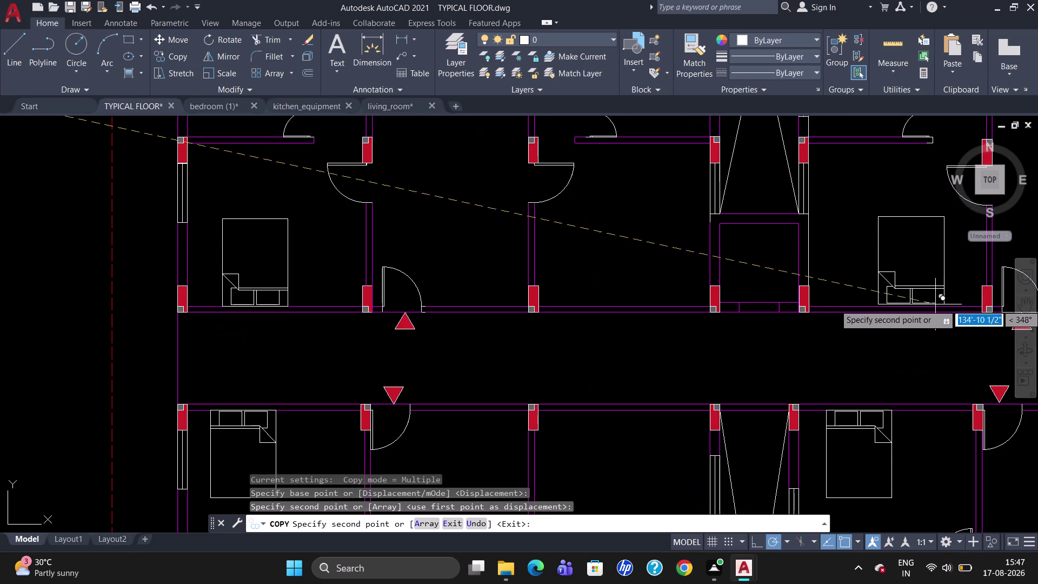
click(909, 305)
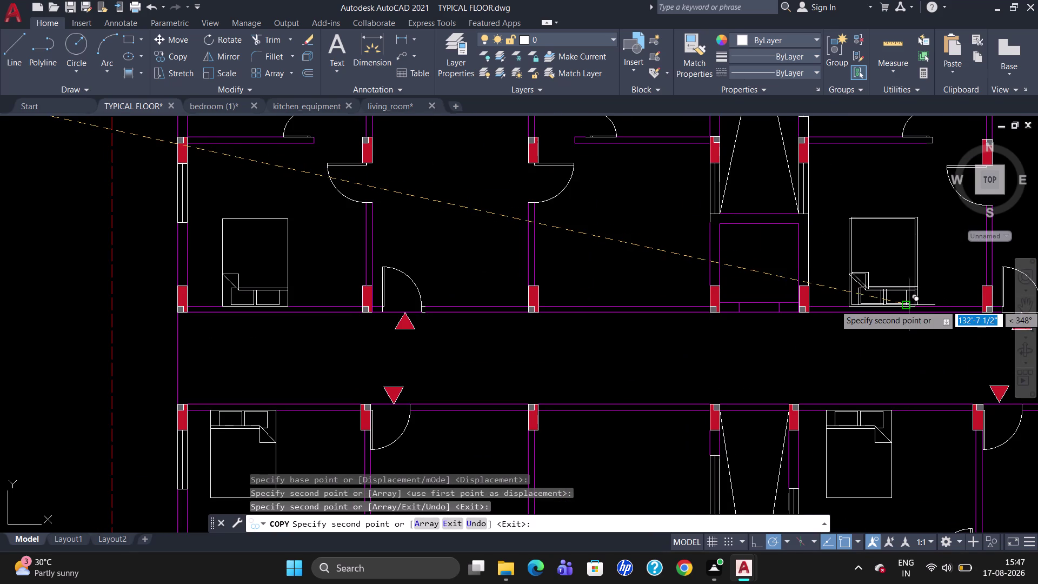
Place queen bed copies in the lower-left and lower-right bedrooms.
scroll(down, 3)
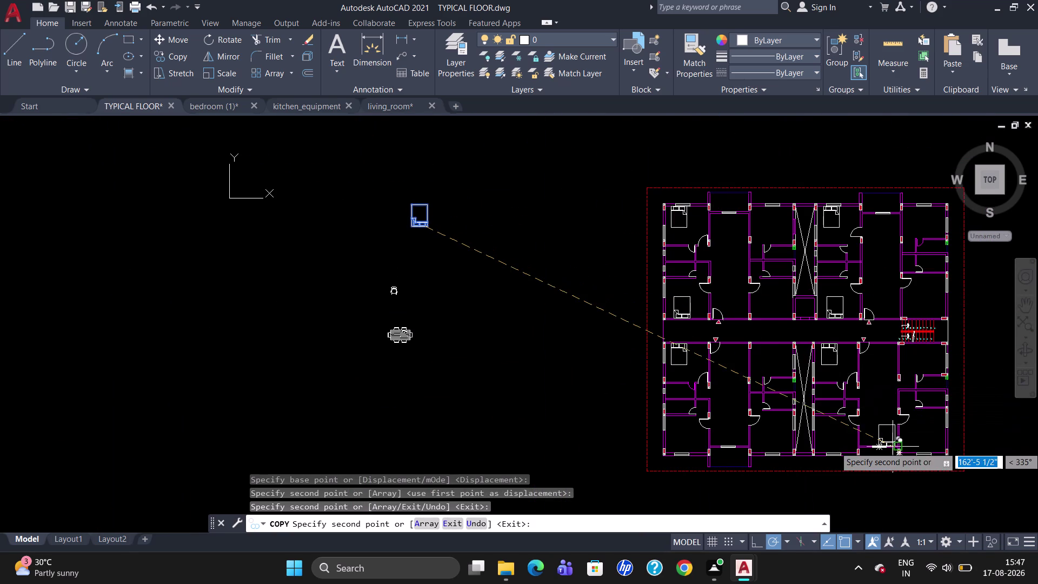
scroll(up, 3)
scroll(up, 3)
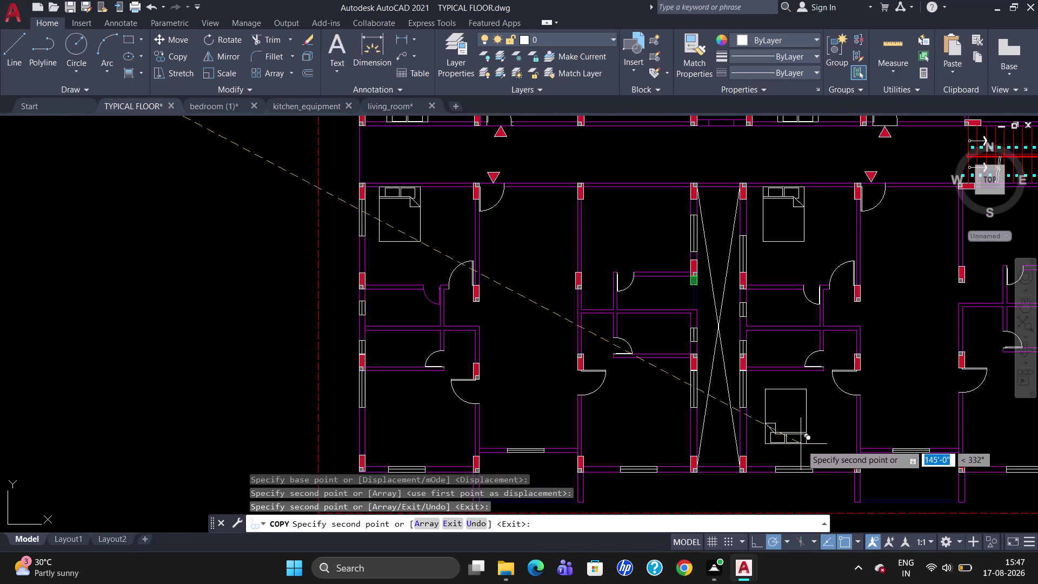
scroll(up, 3)
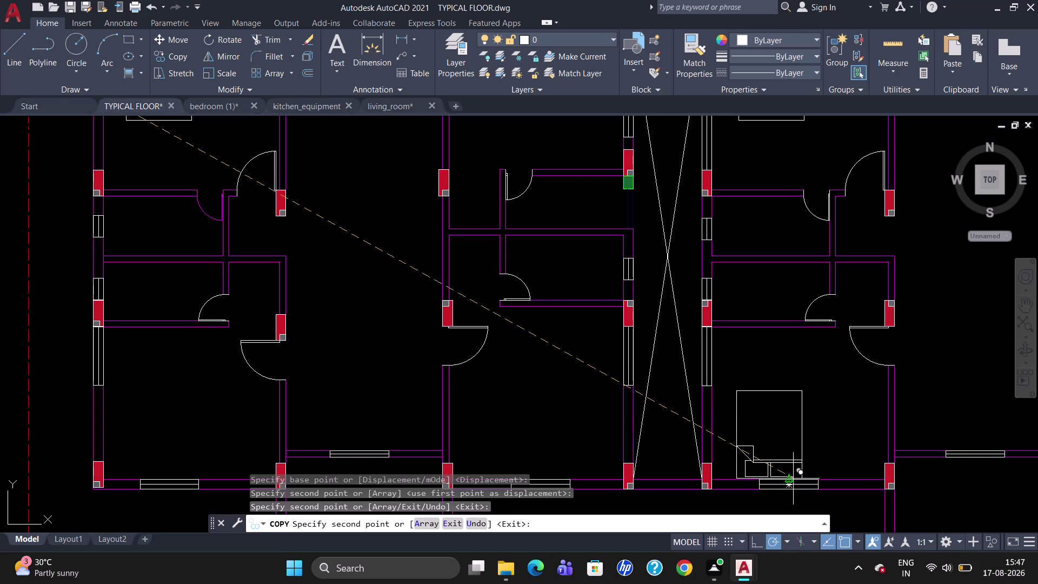
click(793, 478)
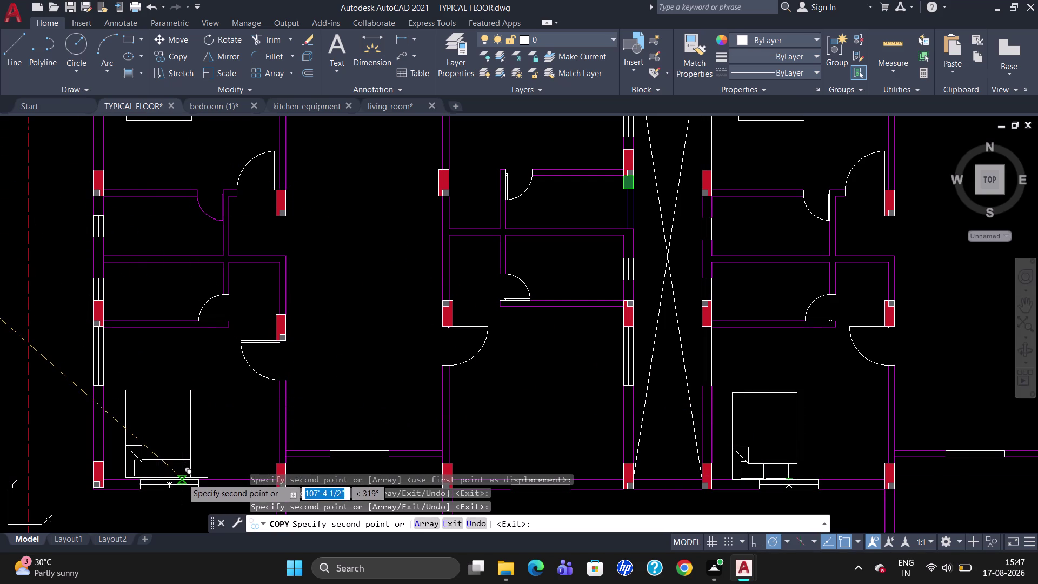
click(182, 479)
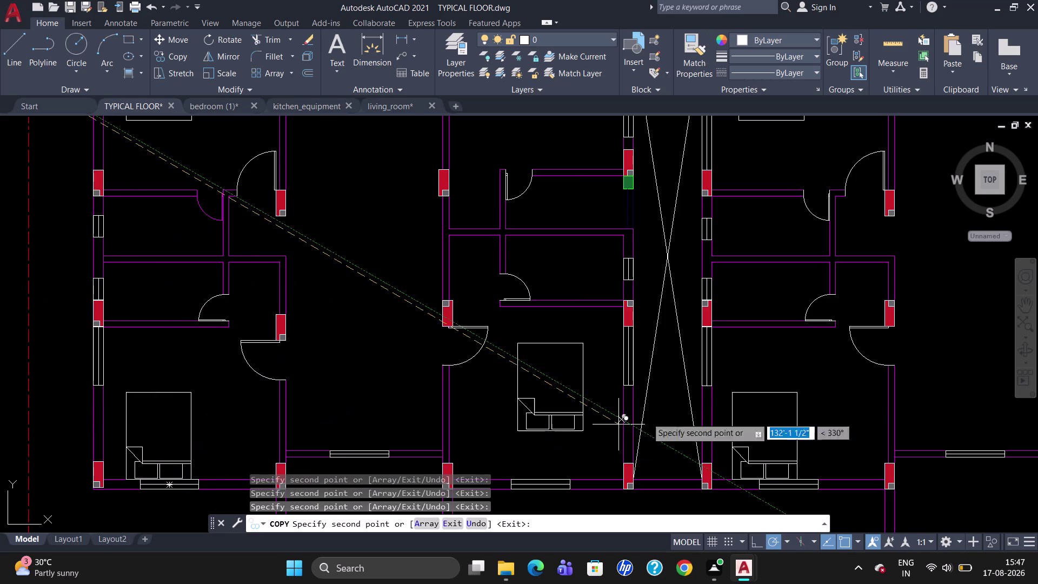
scroll(down, 3)
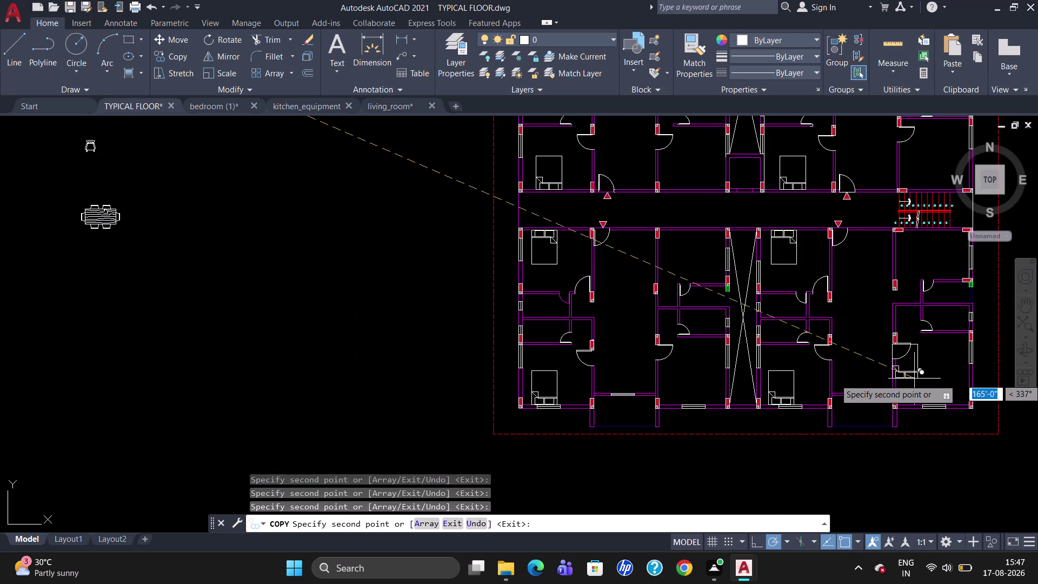
scroll(up, 3)
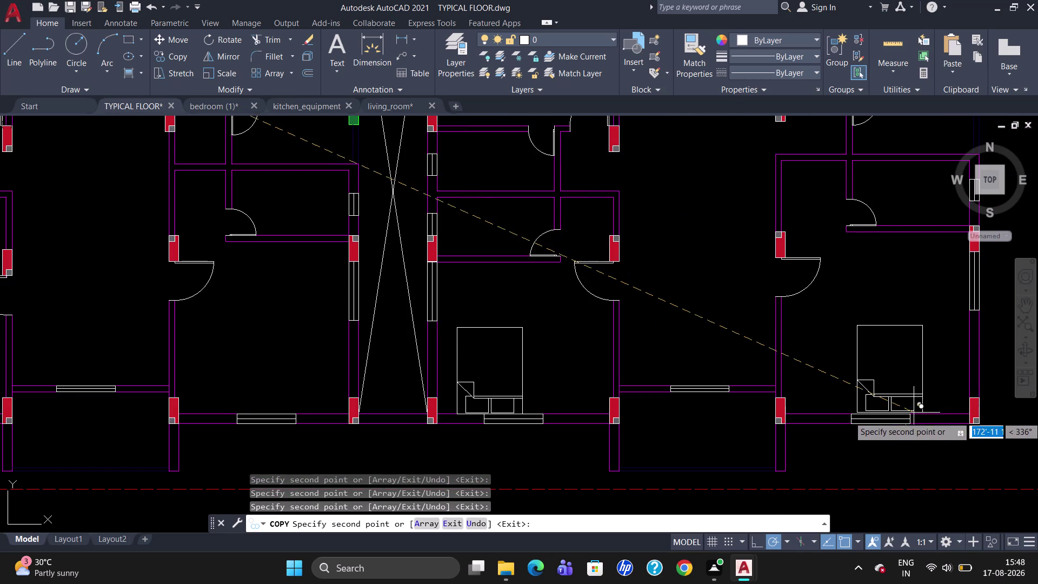
click(910, 414)
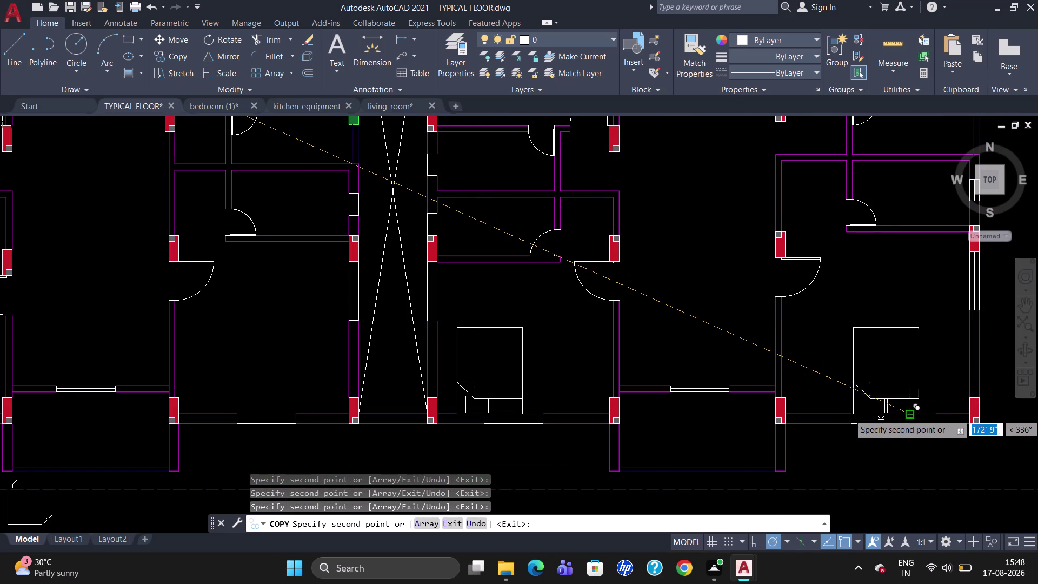
Place a final bed copy in the room beside the stairs and end COPY.
scroll(down, 3)
scroll(up, 3)
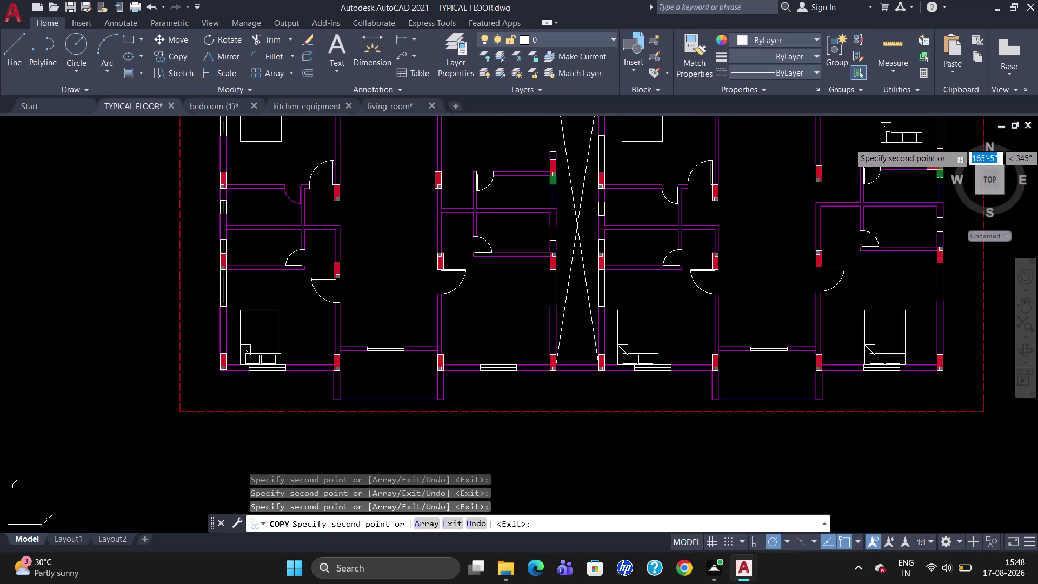
scroll(up, 3)
scroll(down, 3)
scroll(up, 3)
scroll(down, 3)
scroll(up, 3)
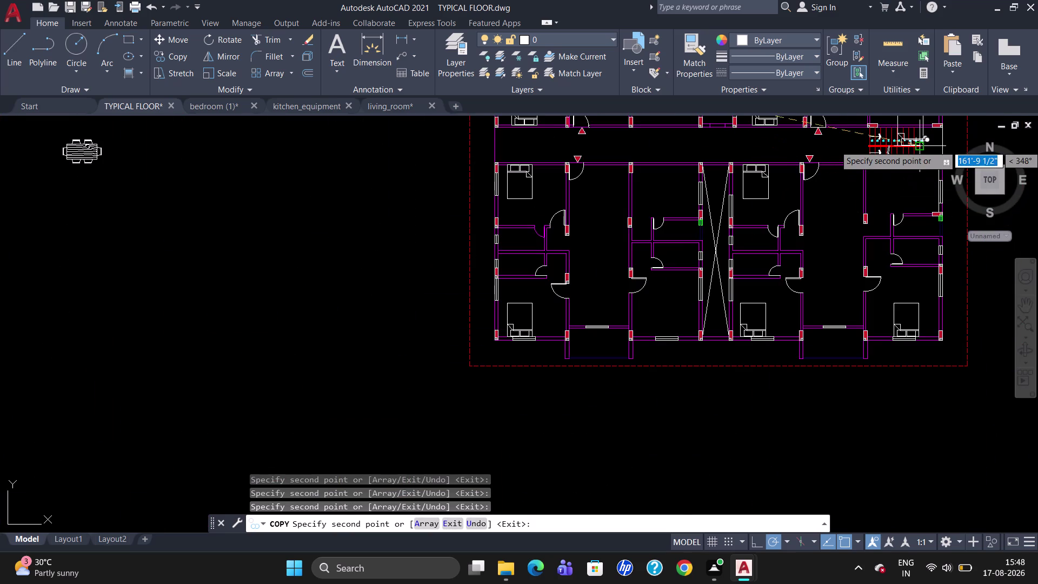
scroll(up, 3)
scroll(down, 3)
scroll(down, 3)
scroll(up, 3)
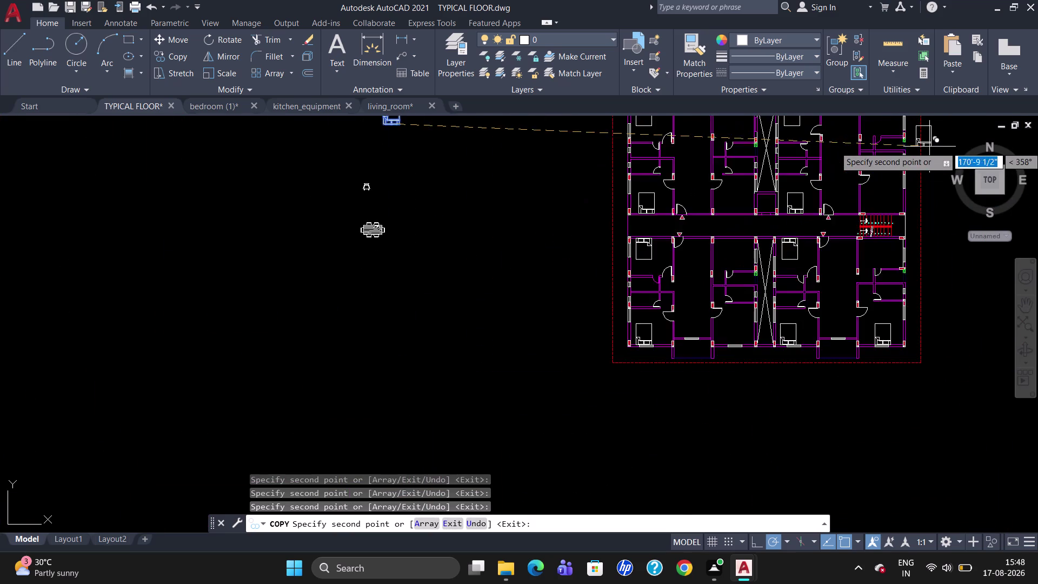
scroll(up, 3)
scroll(down, 3)
scroll(up, 3)
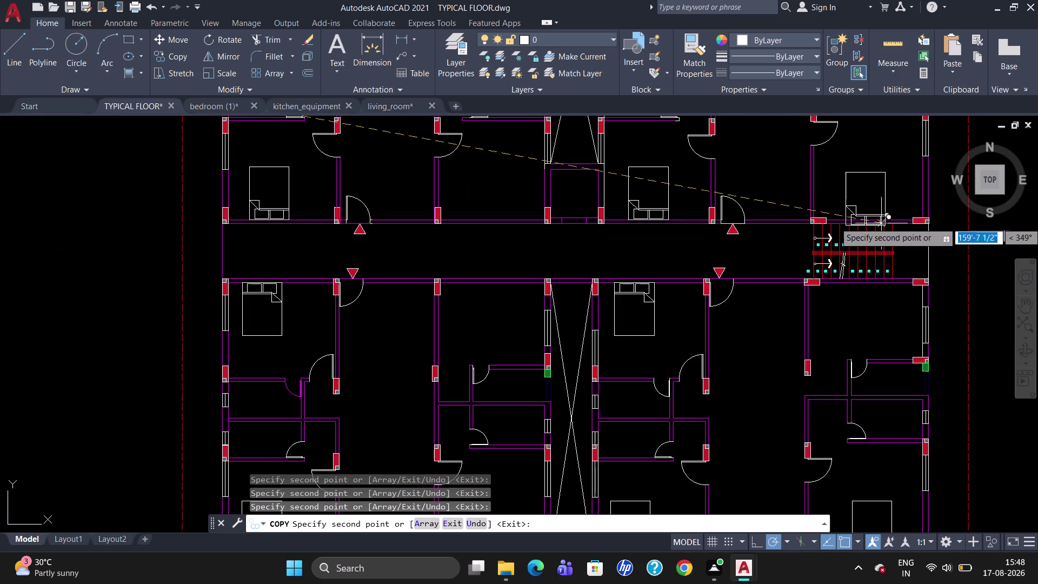
scroll(up, 3)
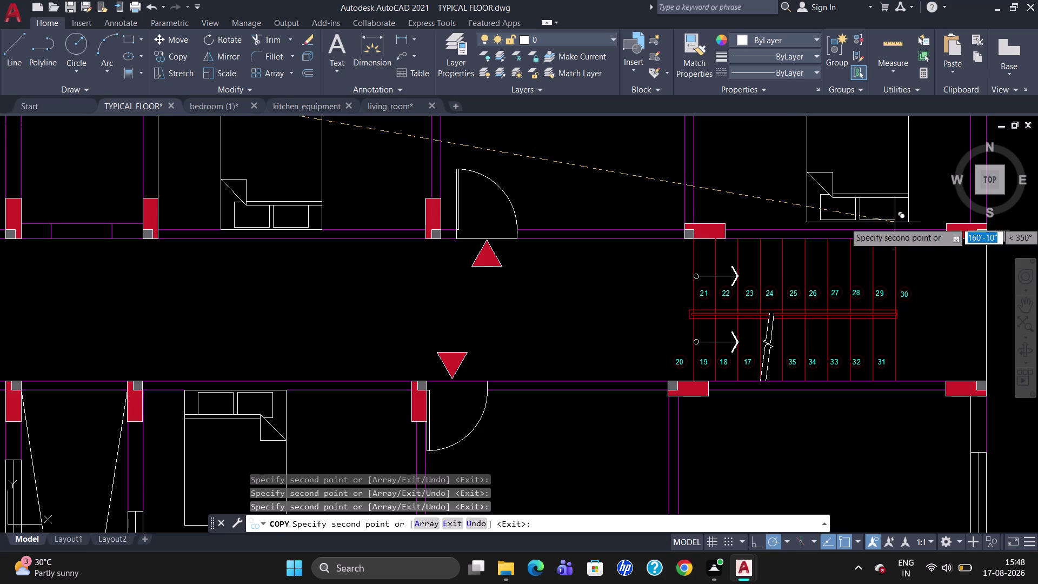
click(897, 229)
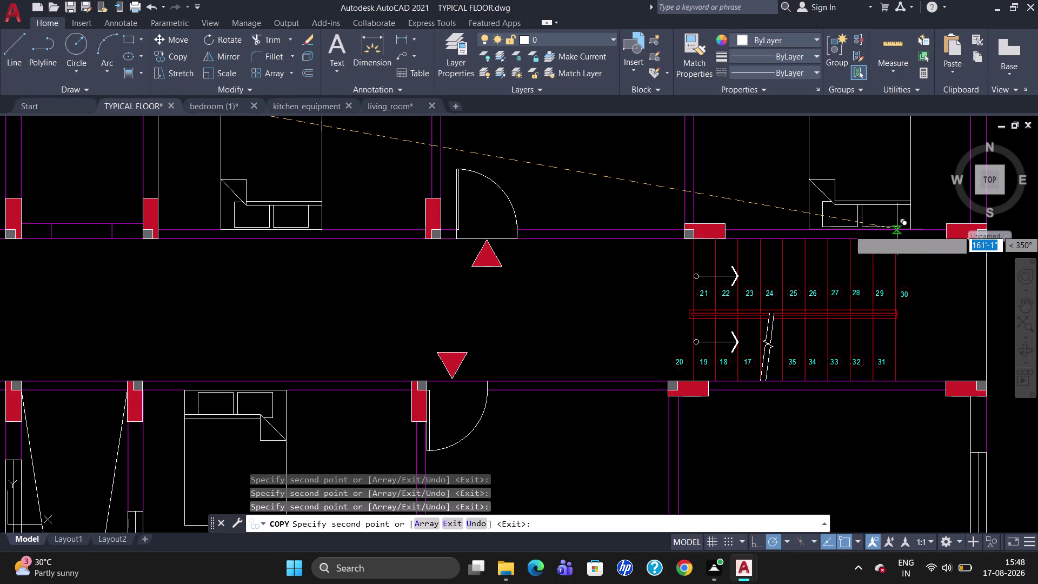
key(Escape)
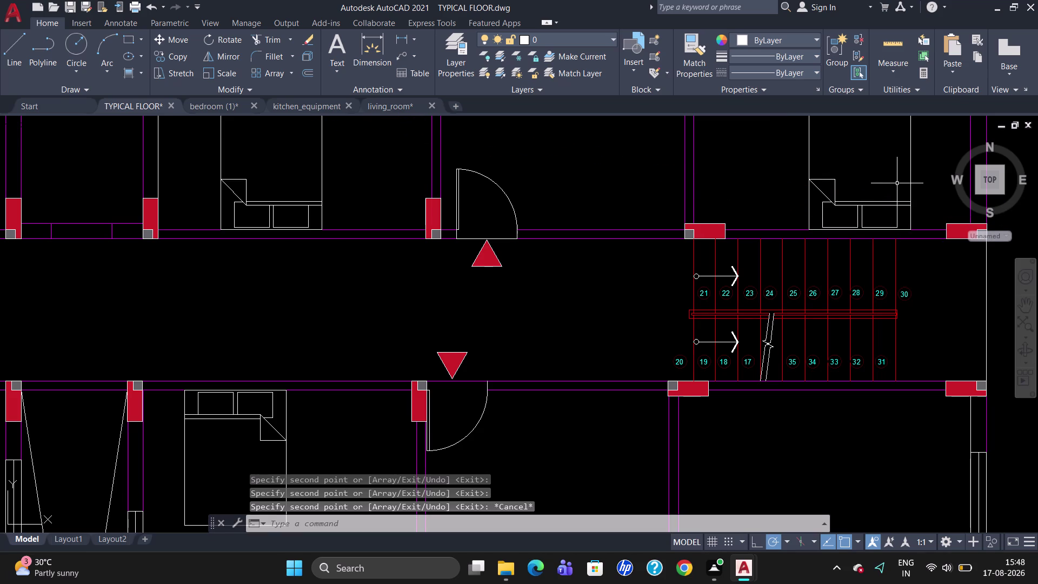
Erase the spare bed block lying outside the floor plan.
scroll(down, 3)
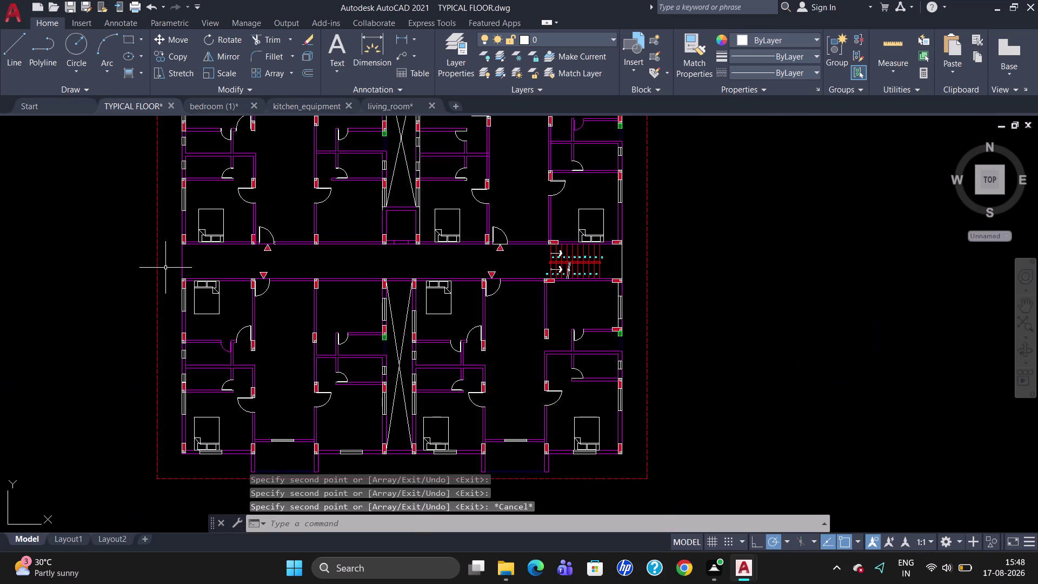
scroll(down, 3)
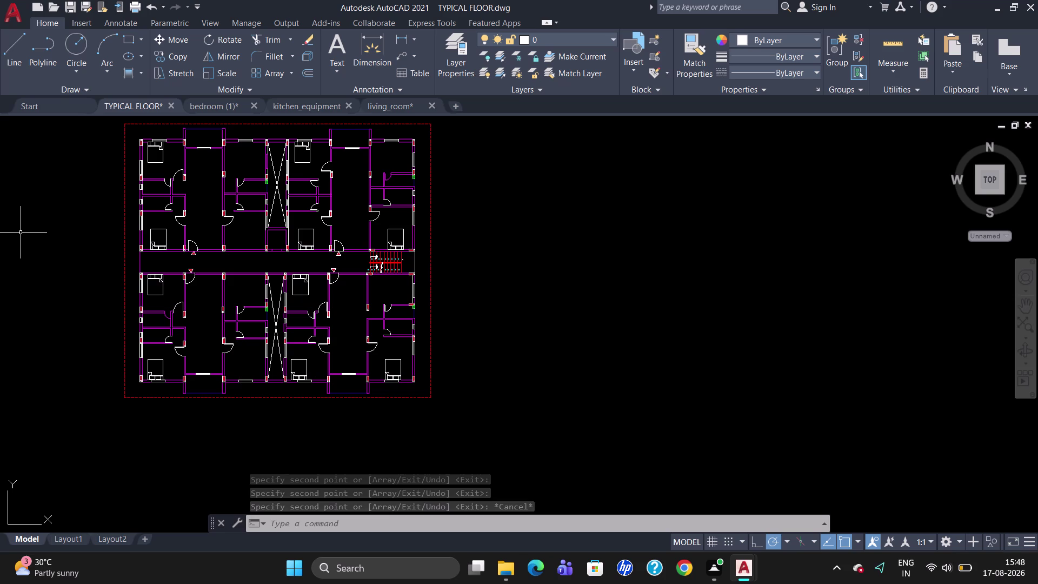
scroll(down, 3)
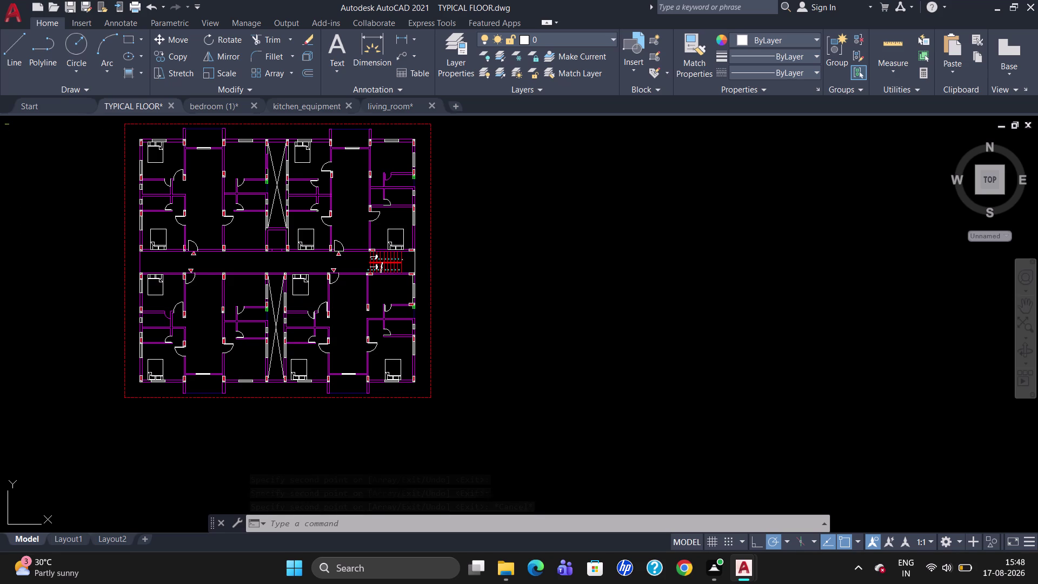
scroll(up, 3)
scroll(up, 3)
scroll(down, 3)
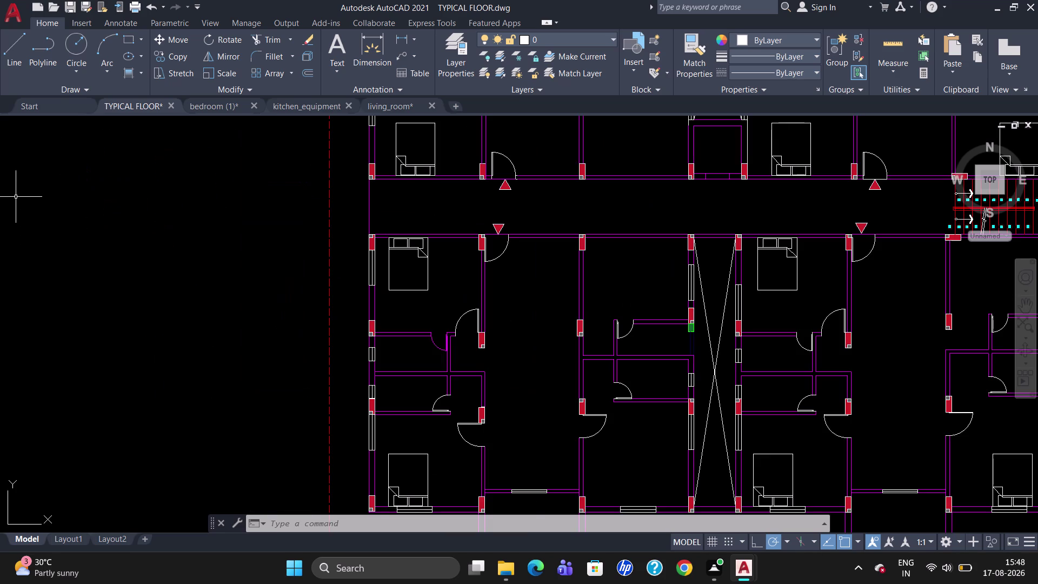
scroll(down, 3)
scroll(down, 3)
scroll(down, 3)
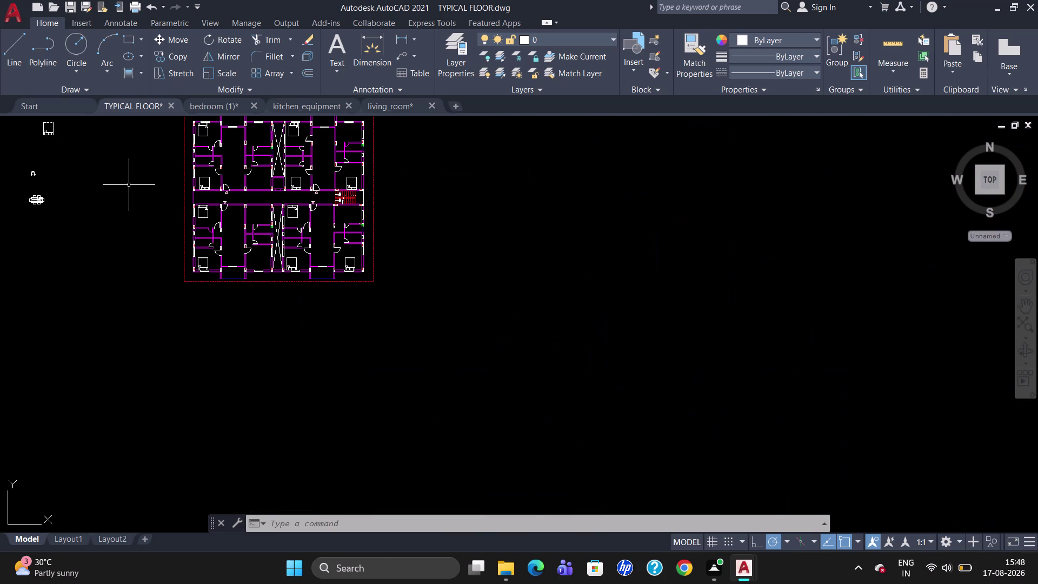
drag(97, 144, 0, 125)
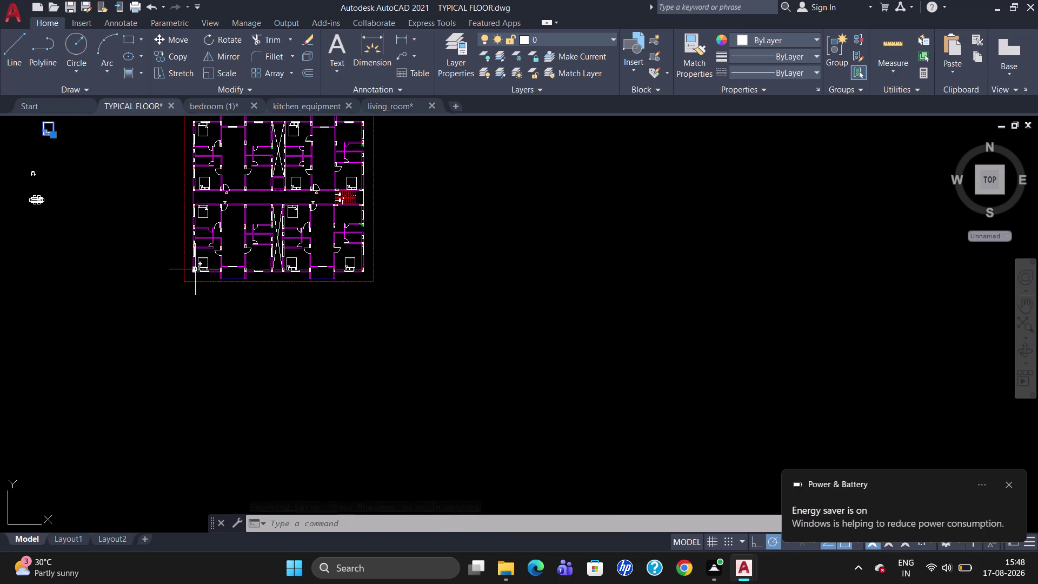
key(Delete)
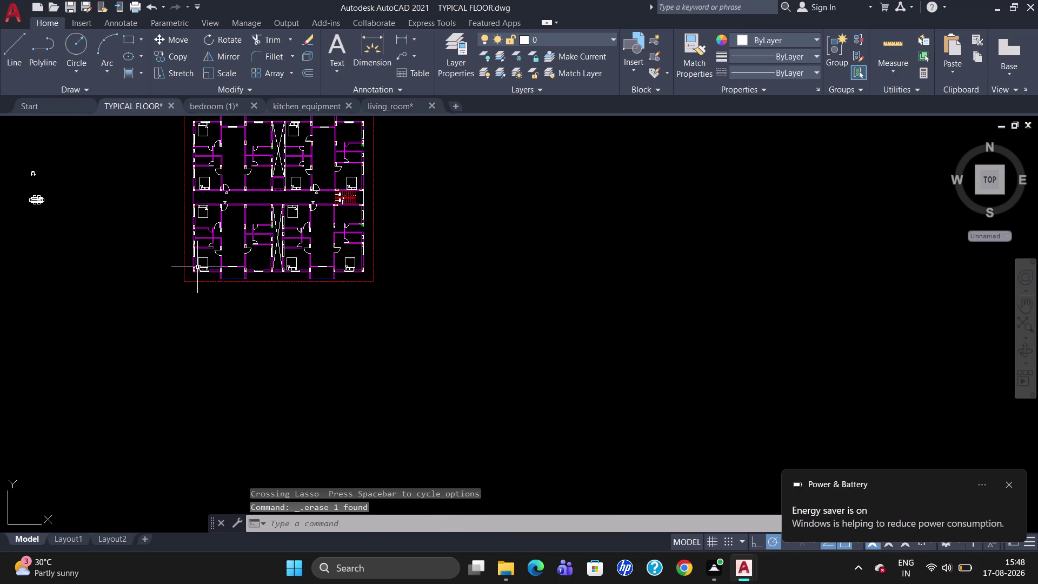
Select the dining table block and start copying it with CO.
scroll(up, 3)
scroll(down, 3)
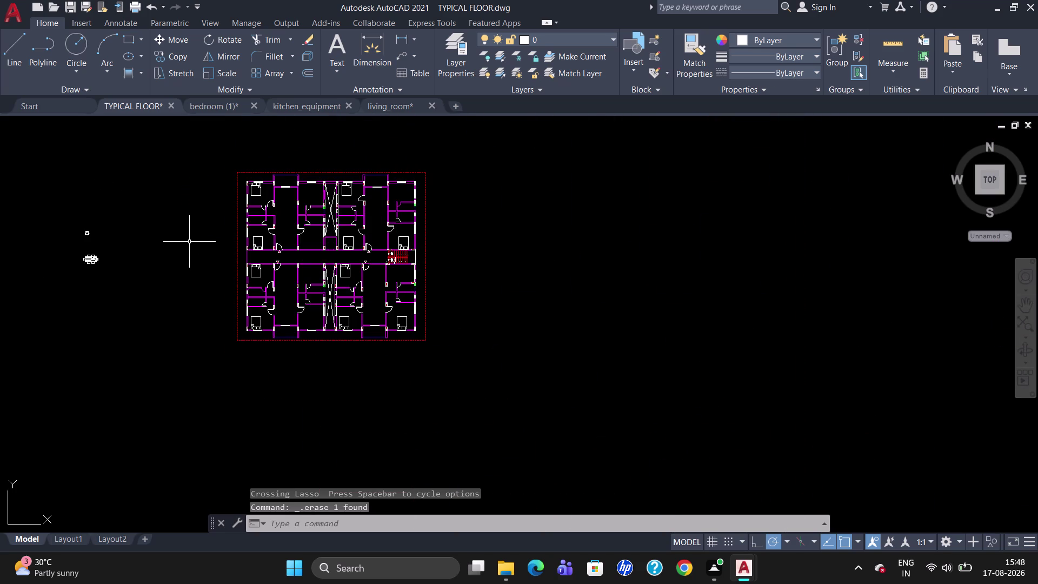
scroll(up, 3)
scroll(down, 3)
scroll(up, 3)
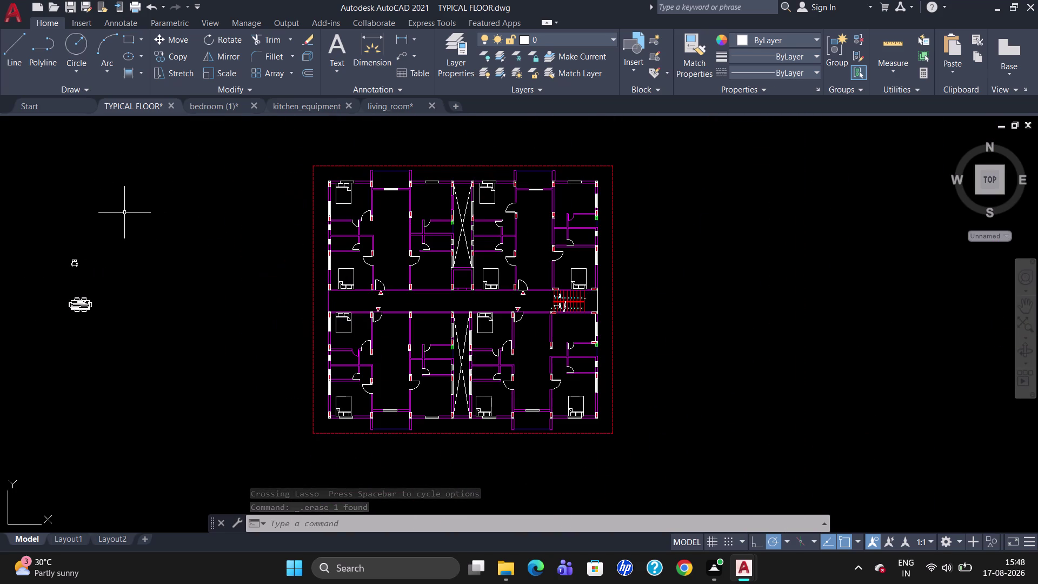
scroll(up, 3)
scroll(down, 3)
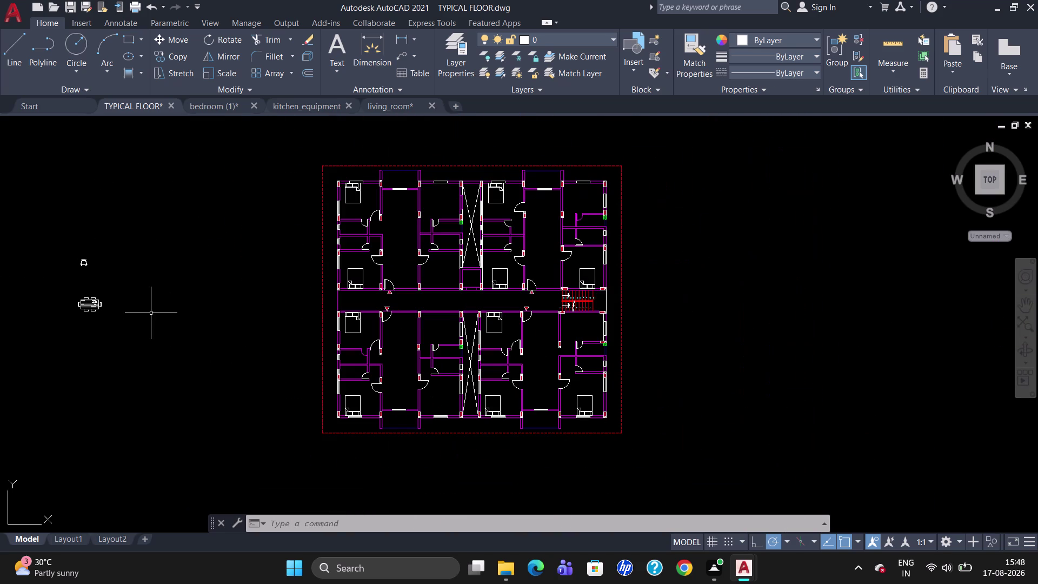
click(95, 304)
text(C)
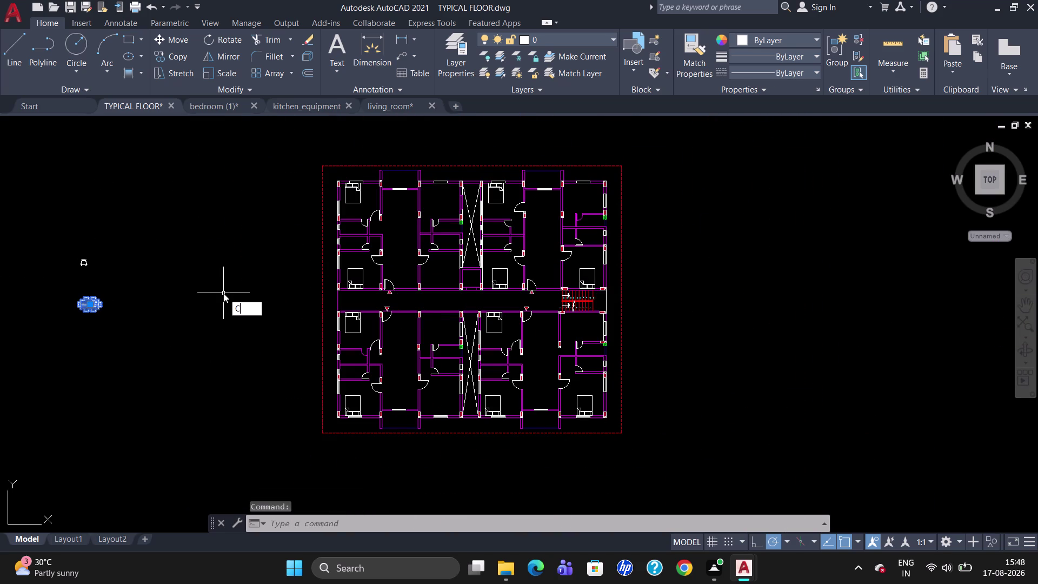
text(O)
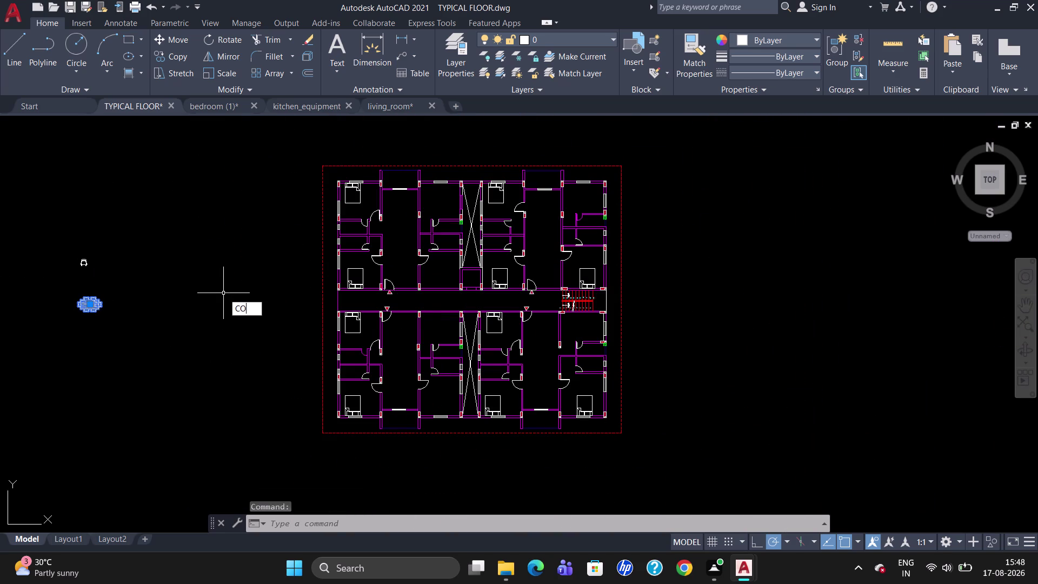